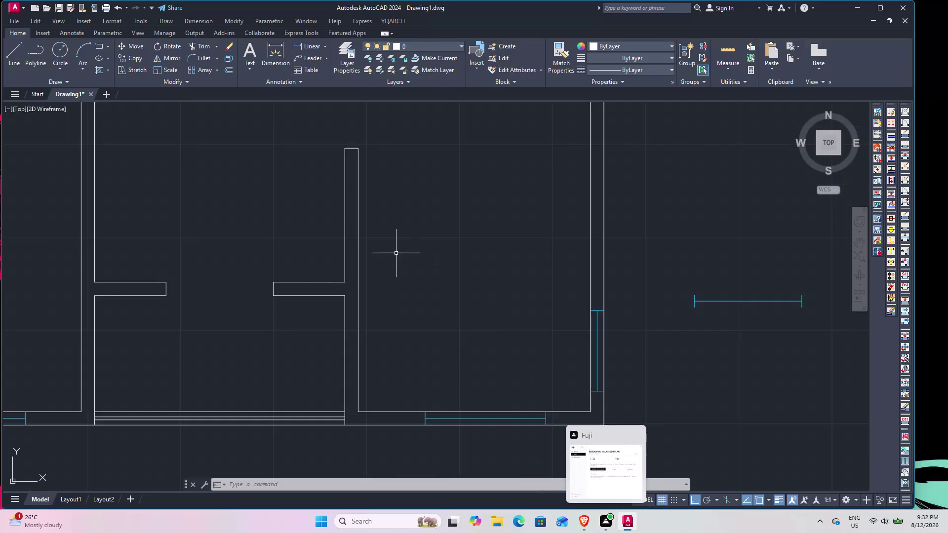
Draw a vertical trial wall line in empty space beside the floor plan.
scroll(down, 3)
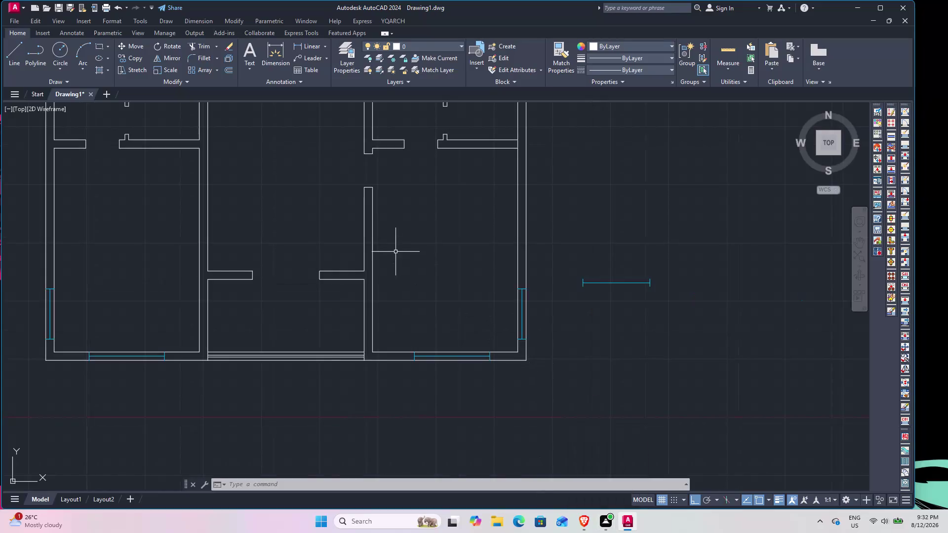
middle_drag(386, 263, 523, 358)
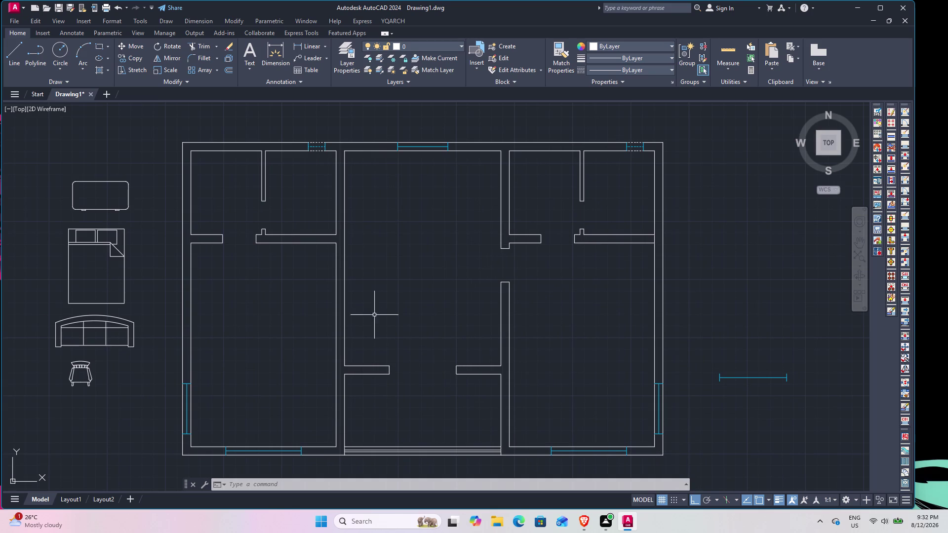
scroll(down, 3)
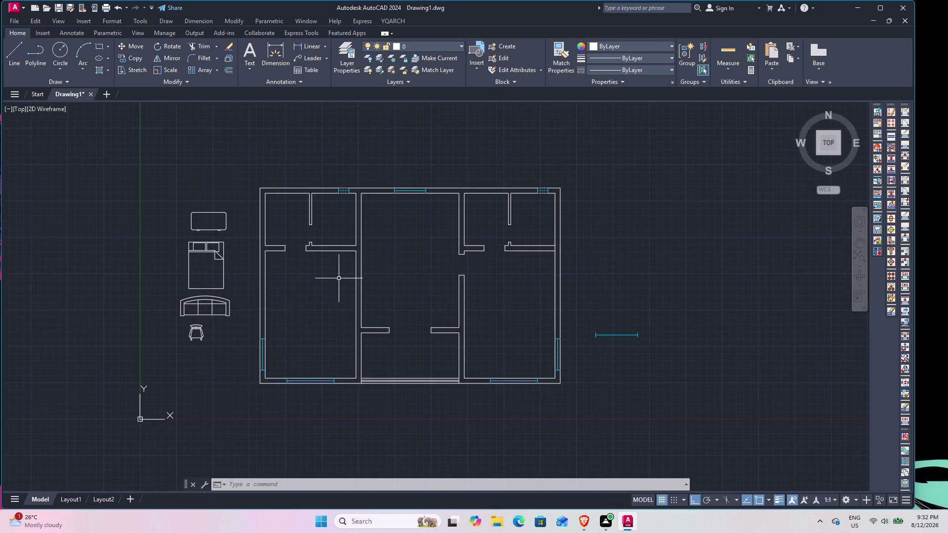
middle_drag(348, 276, 374, 262)
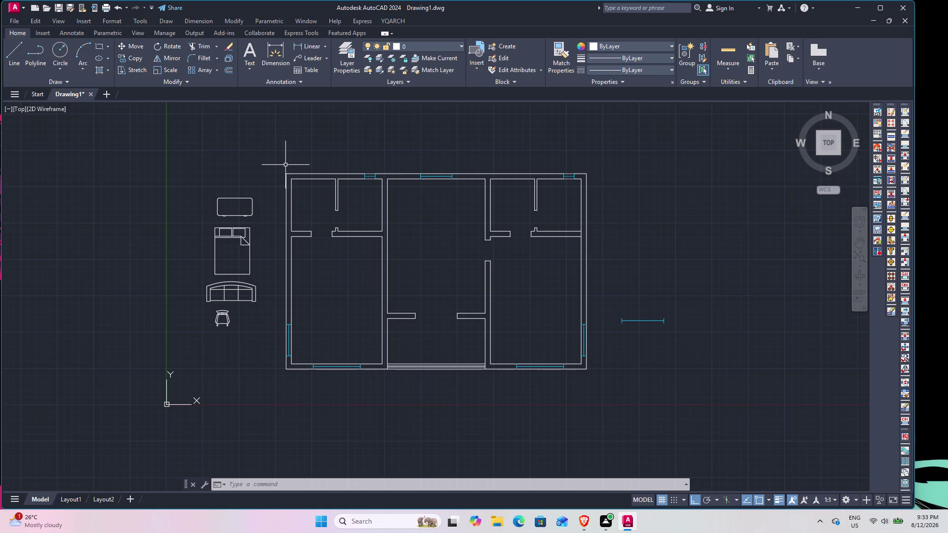
scroll(up, 3)
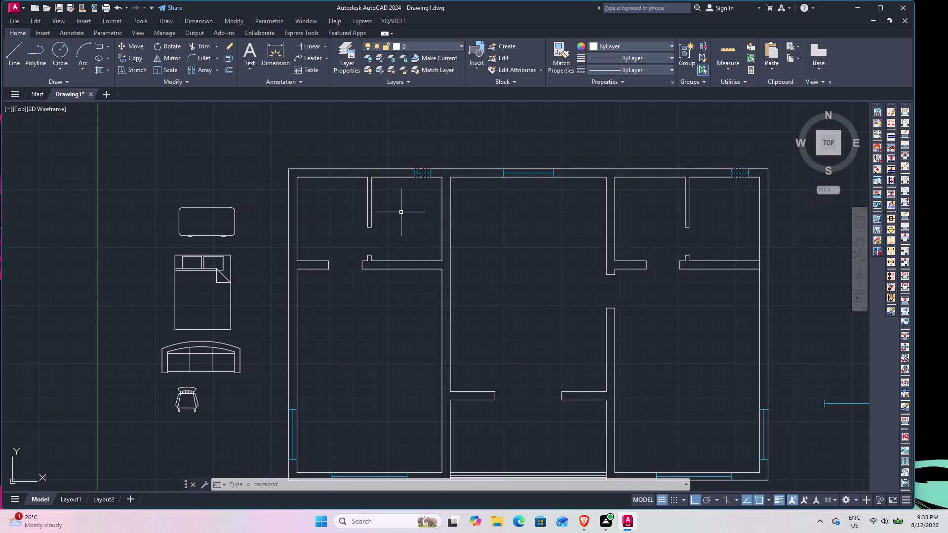
scroll(up, 3)
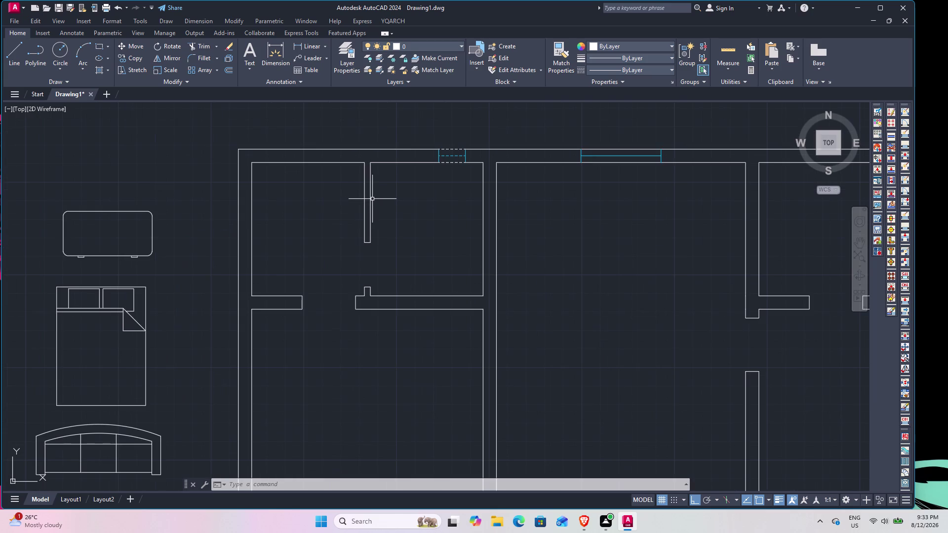
scroll(down, 3)
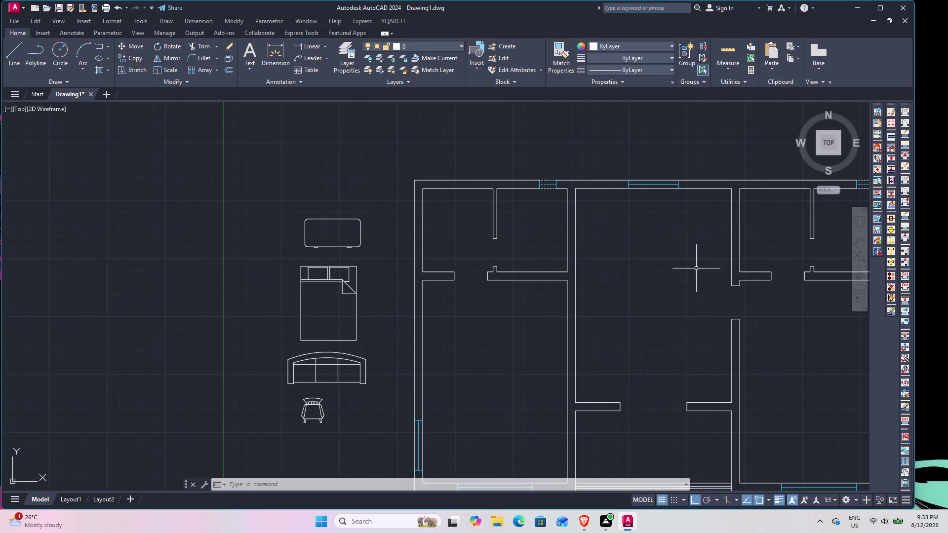
middle_drag(633, 221, 443, 186)
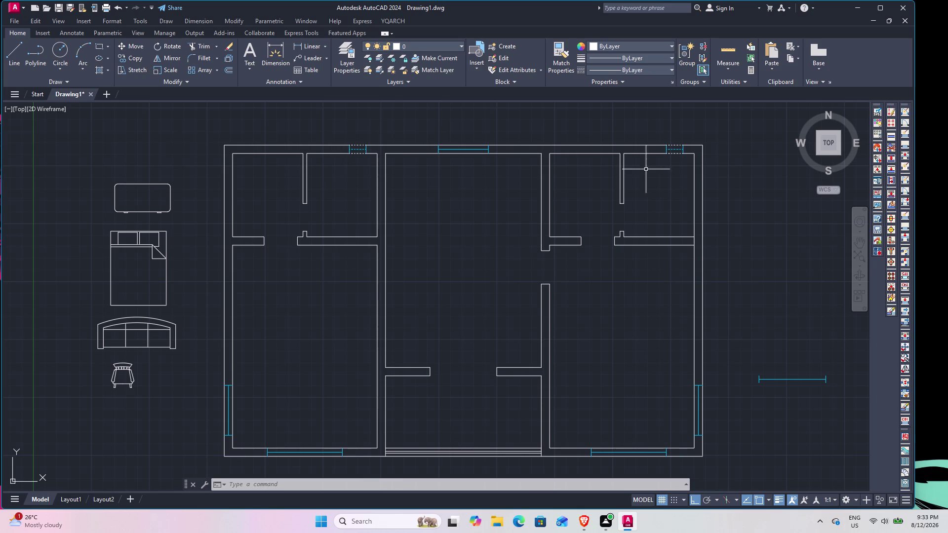
scroll(up, 3)
scroll(up, 3)
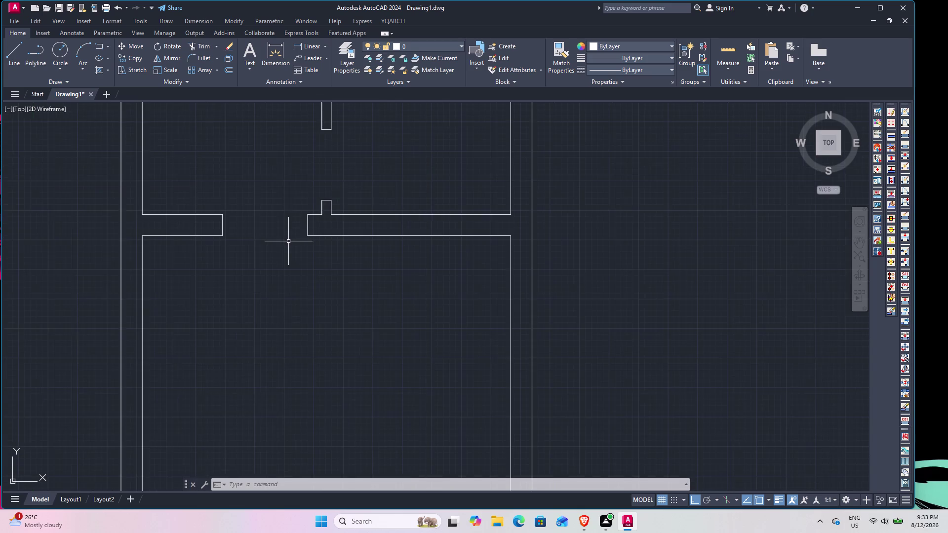
middle_drag(280, 234, 347, 342)
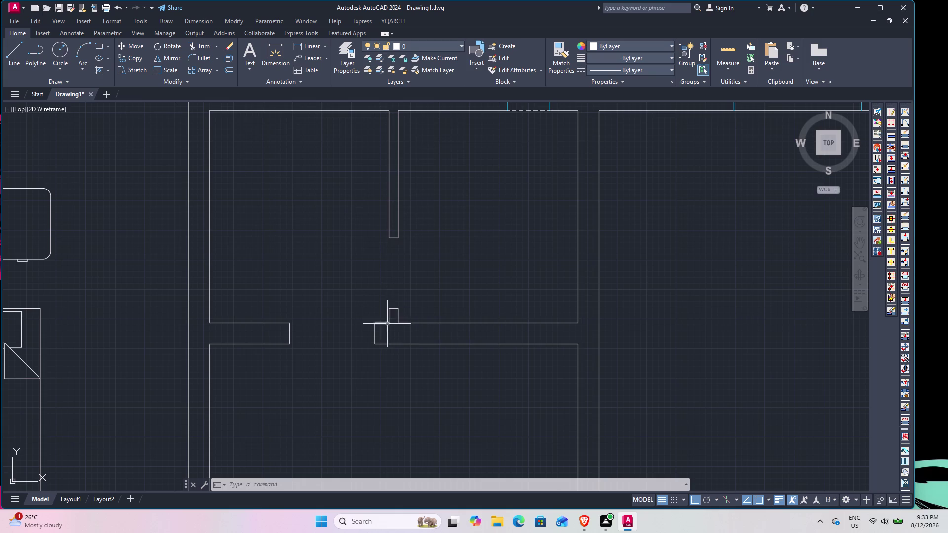
scroll(up, 3)
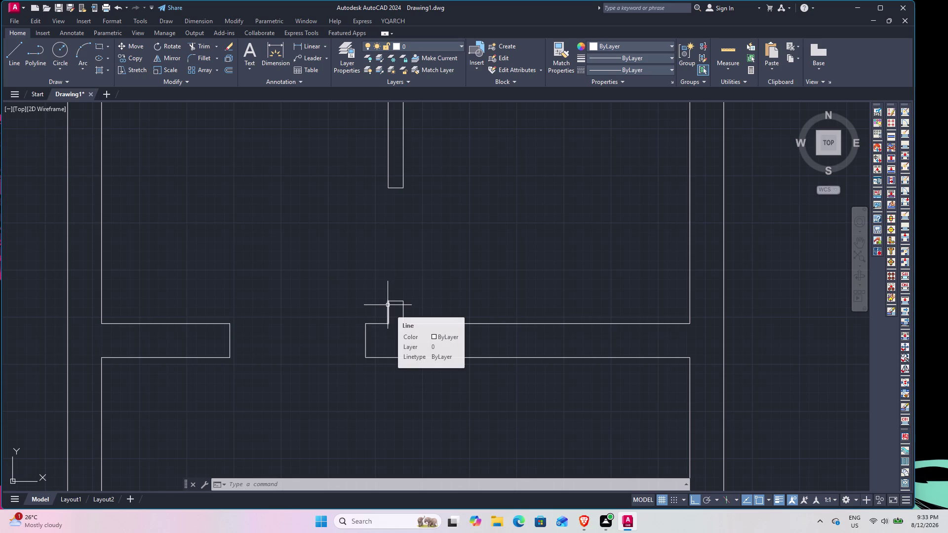
scroll(down, 3)
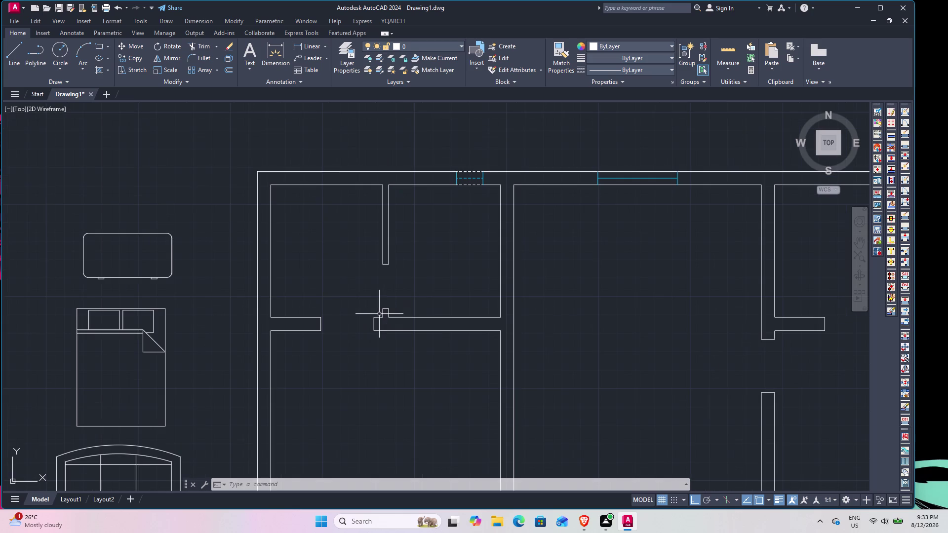
scroll(up, 3)
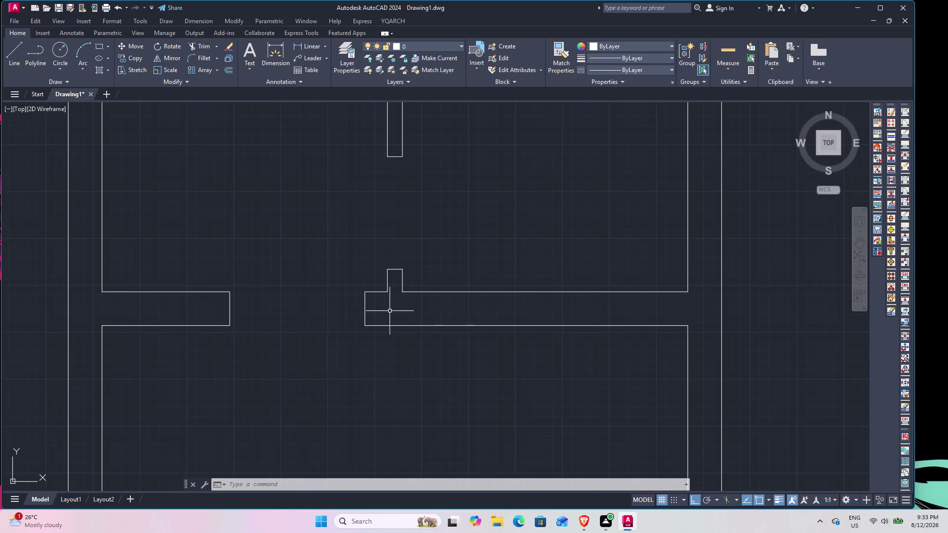
scroll(down, 3)
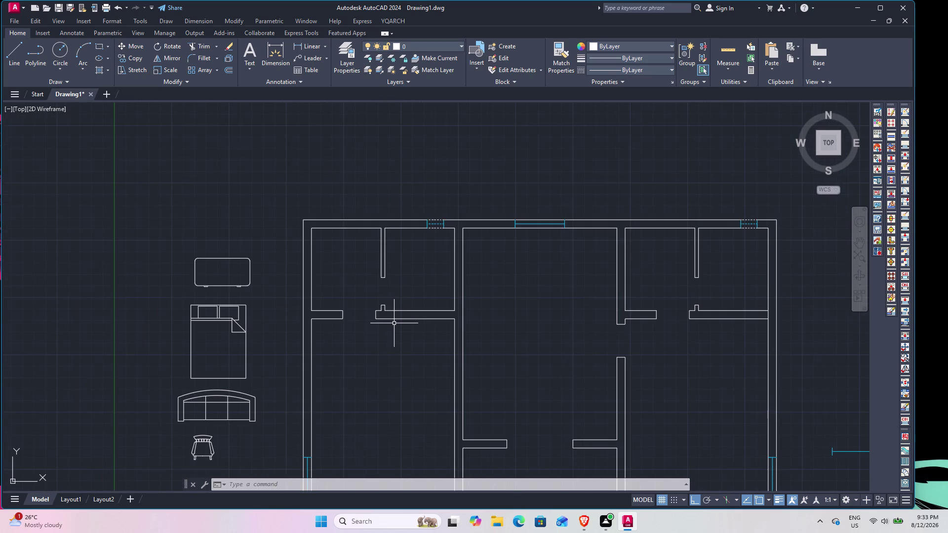
middle_drag(385, 330, 343, 259)
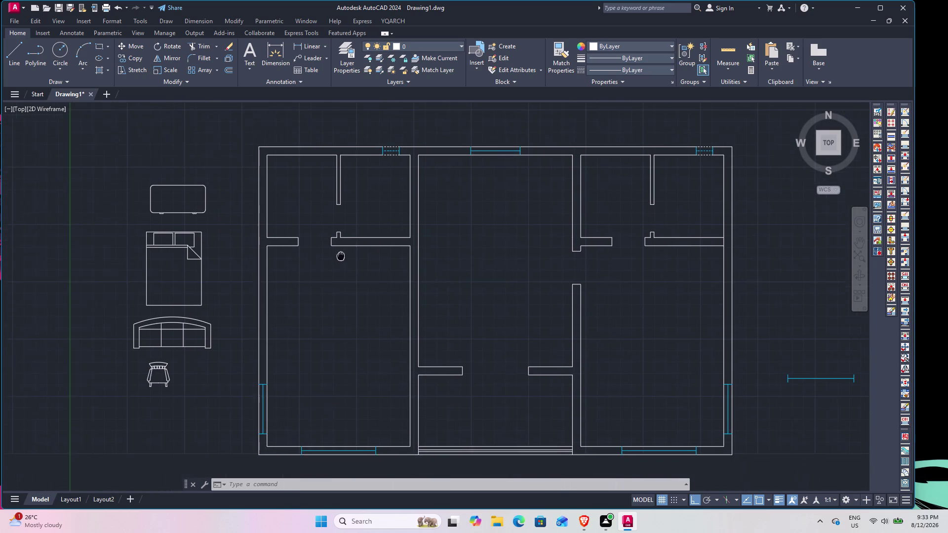
middle_drag(343, 259, 338, 256)
scroll(down, 3)
middle_drag(481, 330, 474, 328)
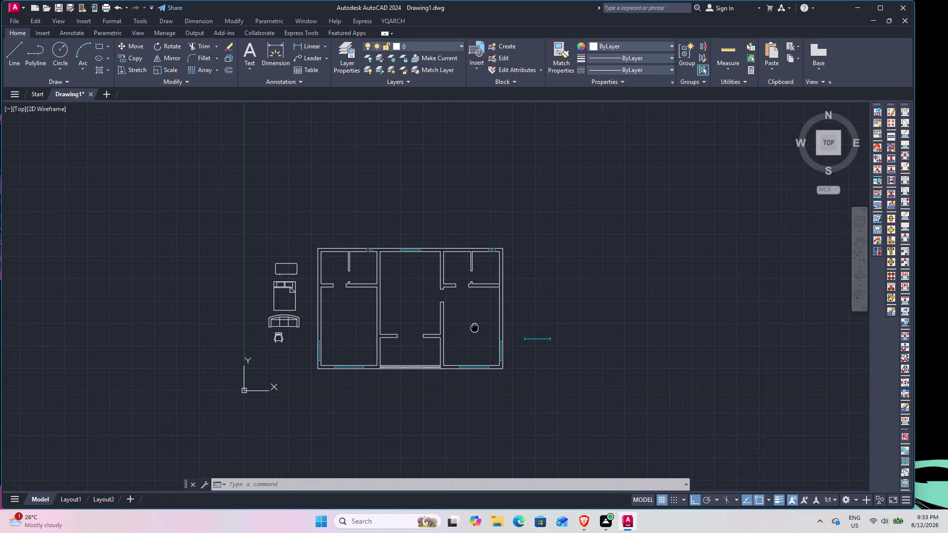
middle_drag(475, 328, 246, 311)
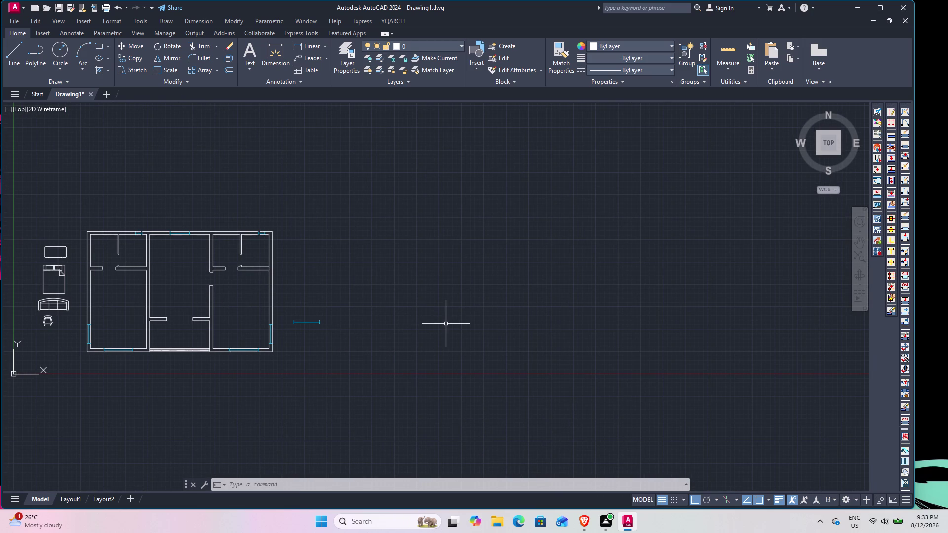
key(l)
key(space)
click(452, 334)
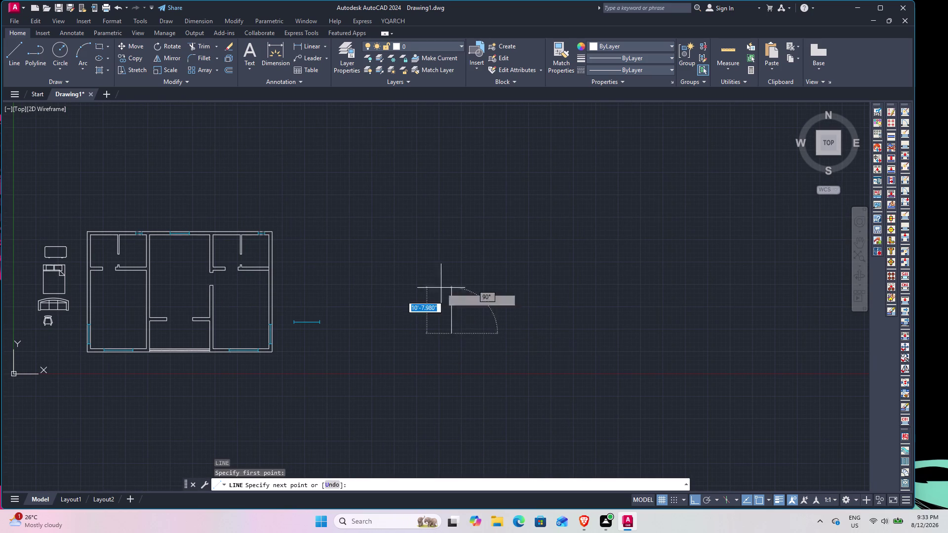
click(441, 199)
key(Escape)
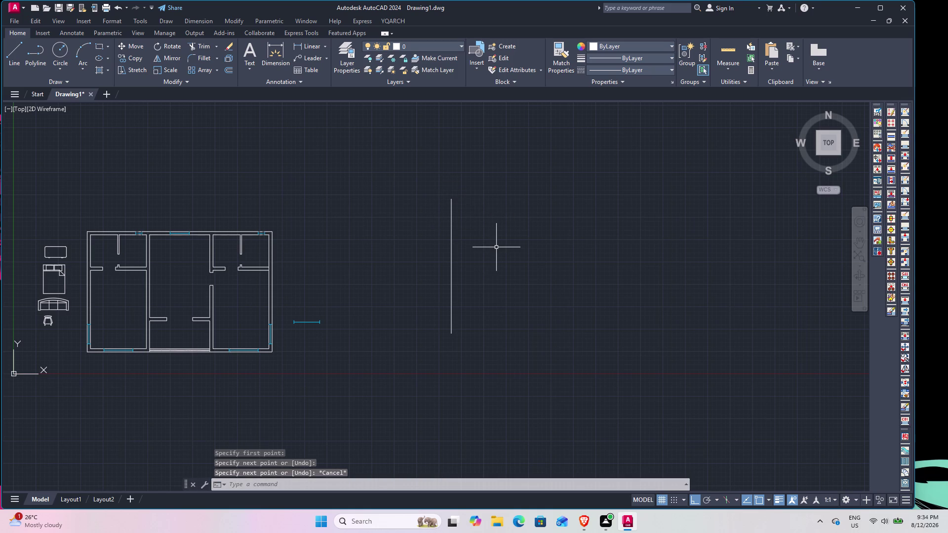
Offset the line 9 inches to the right to form a double wall.
key(o)
key(space)
key(9)
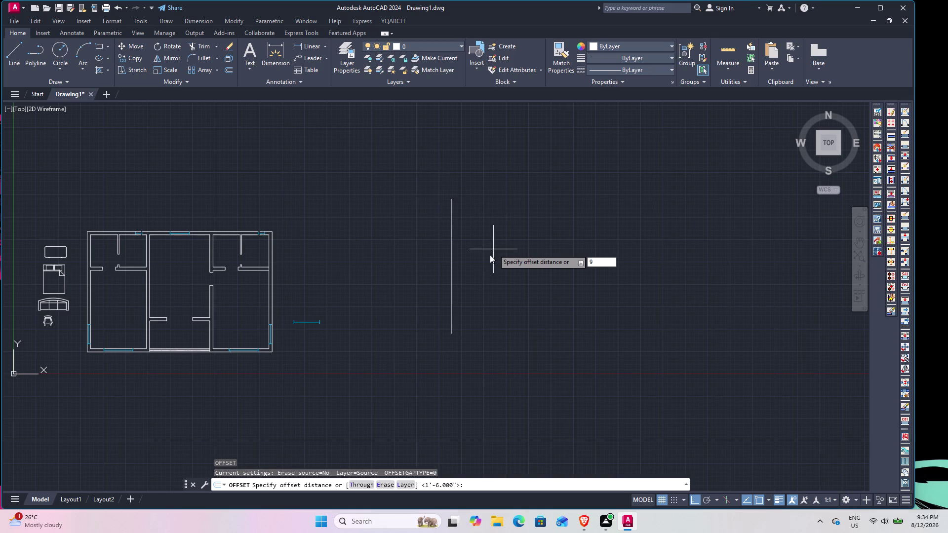
key(shift+quotedbl)
key(Return)
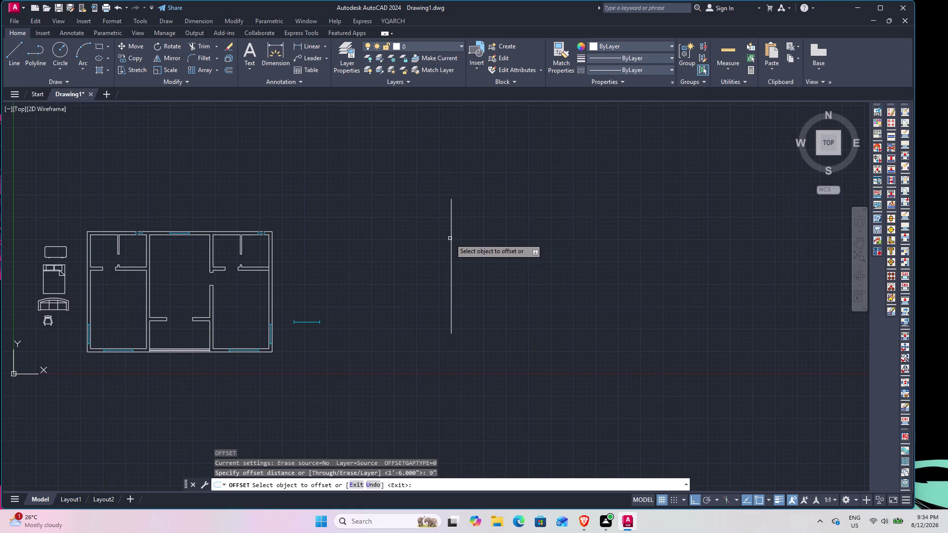
click(452, 235)
click(491, 231)
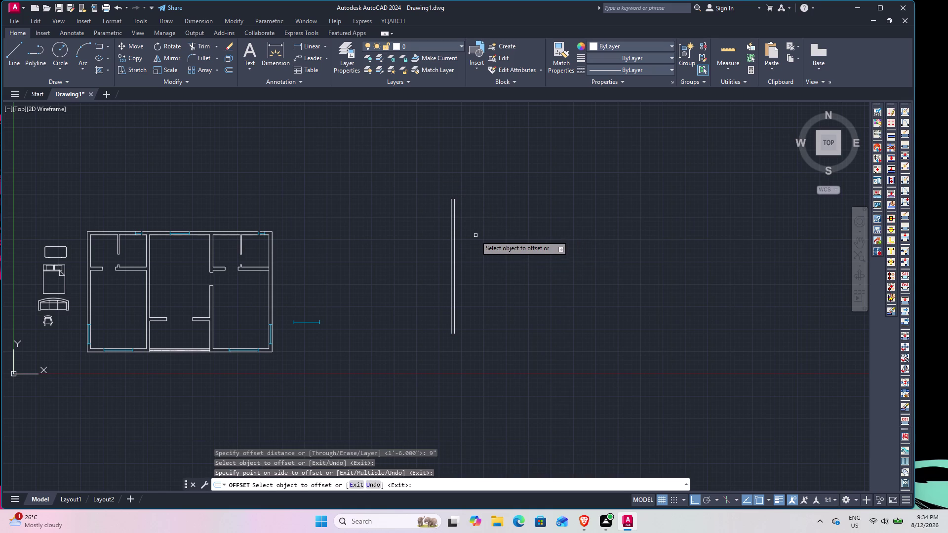
key(space)
key(space)
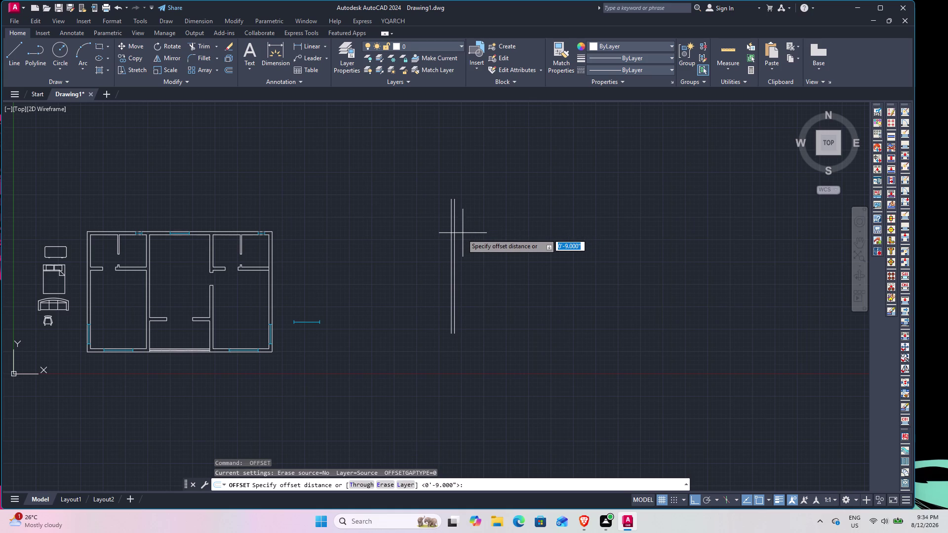
key(Escape)
Draw a short crossbar line between the two wall lines.
scroll(up, 3)
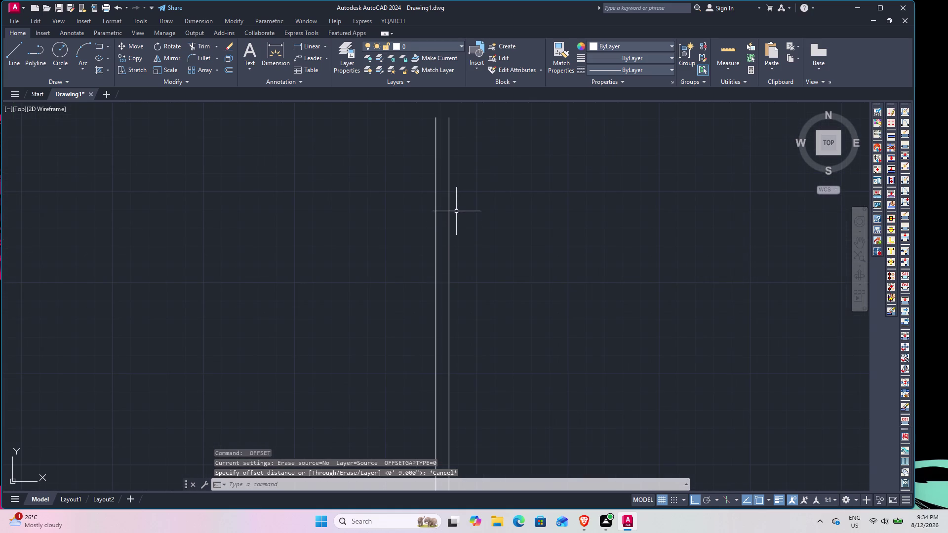
text(L)
key(space)
click(438, 219)
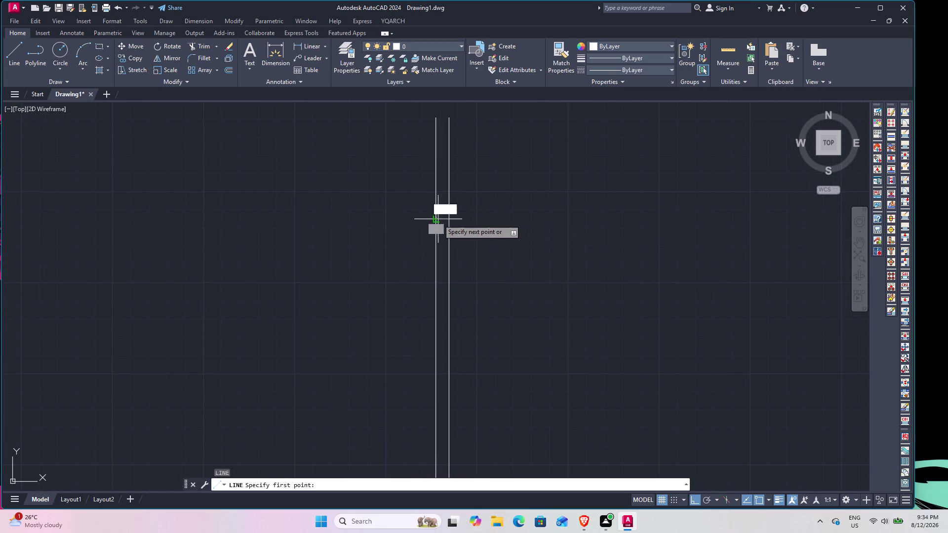
click(450, 216)
key(space)
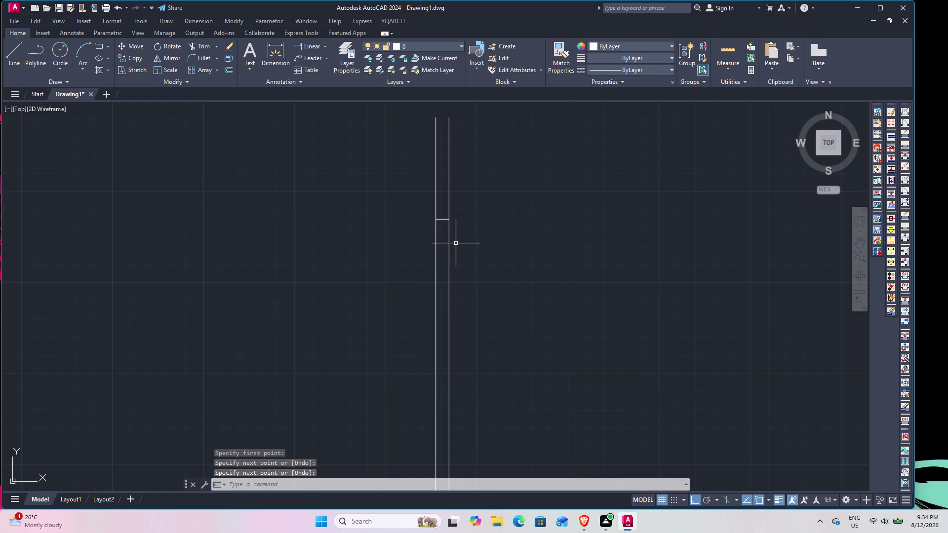
Offset the crossbar 3 feet below to mark the opening.
text(O)
key(space)
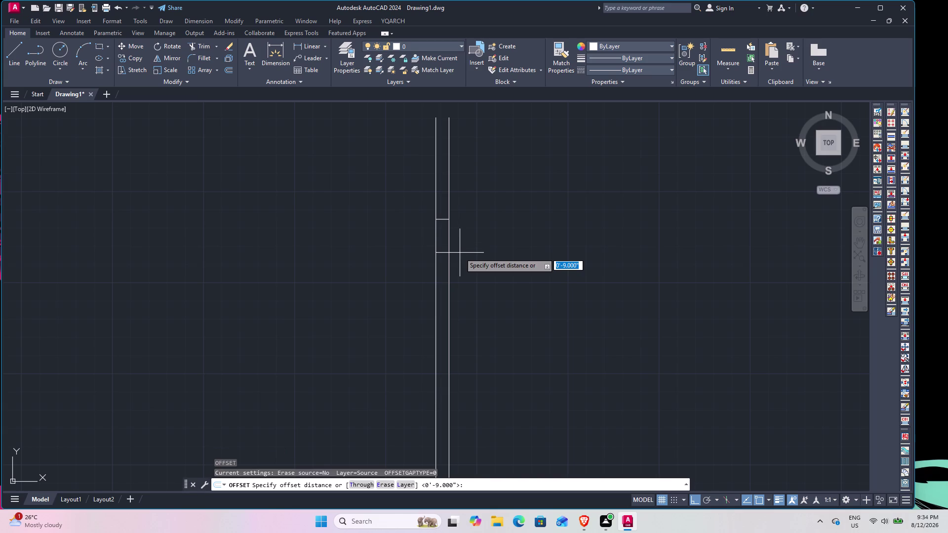
text(3')
key(Return)
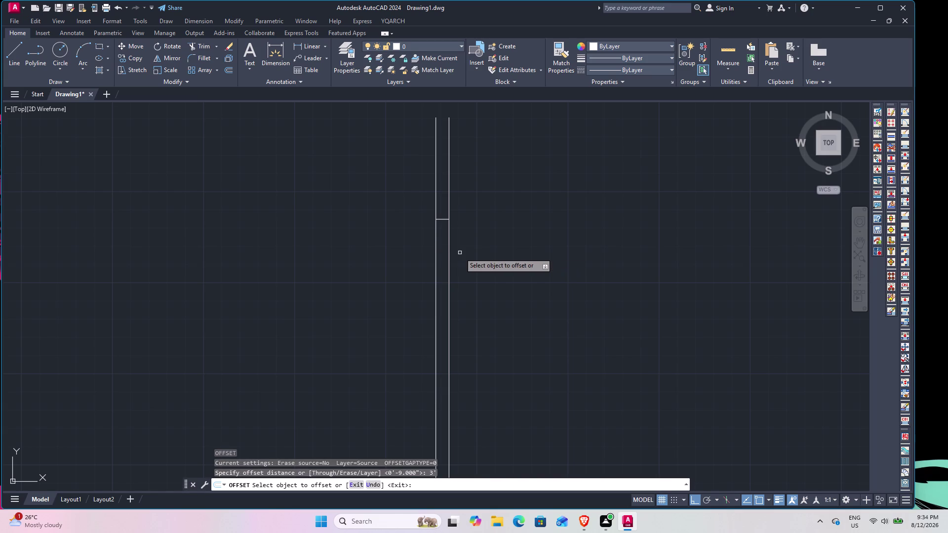
click(444, 217)
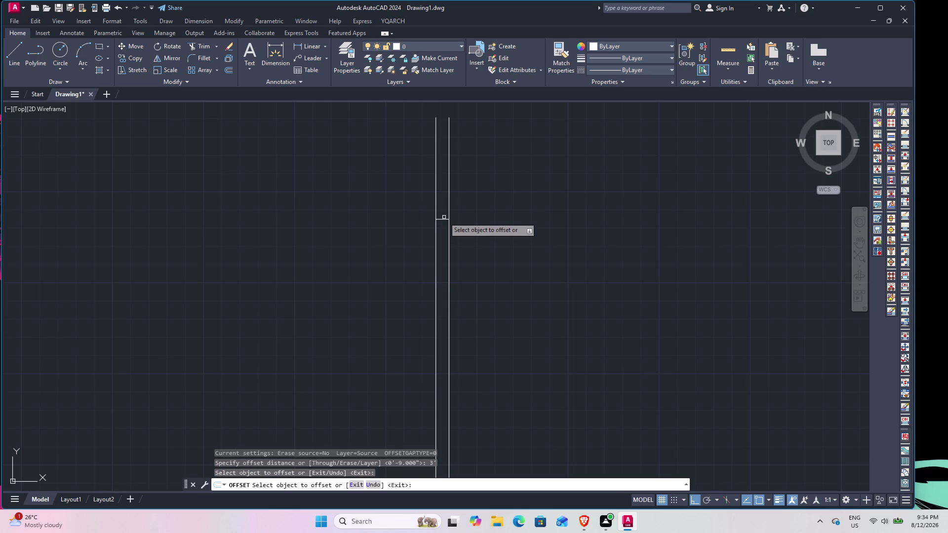
click(443, 219)
click(443, 304)
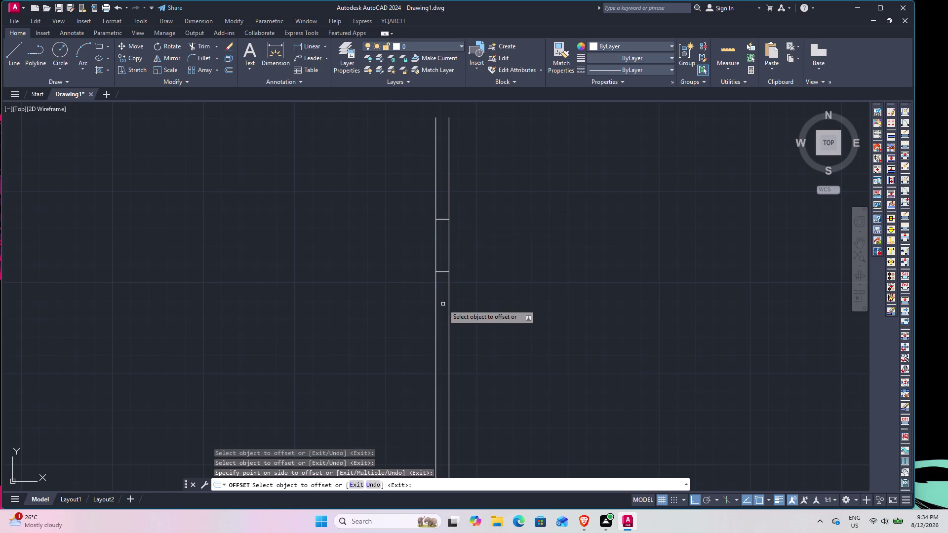
key(space)
text(TR)
key(space)
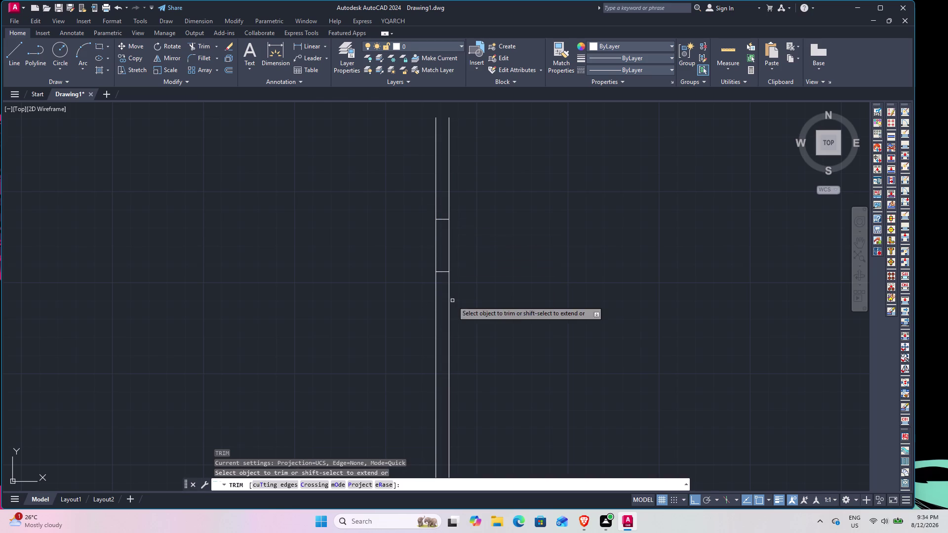
Fence-trim the trial wall lines between the two cross lines.
drag(505, 242, 464, 235)
click(375, 232)
click(494, 257)
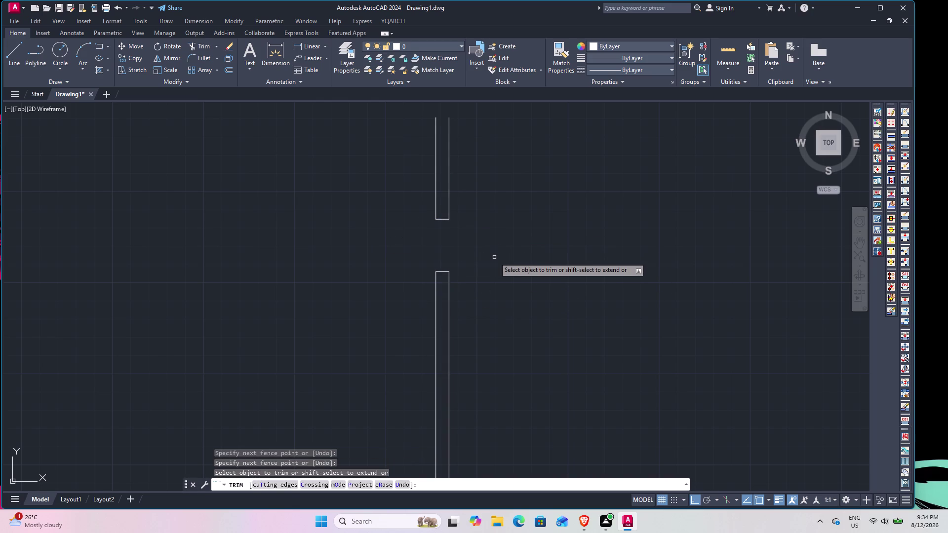
key(Escape)
Window-select all trial wall pieces and erase them.
scroll(down, 3)
middle_drag(363, 303, 412, 268)
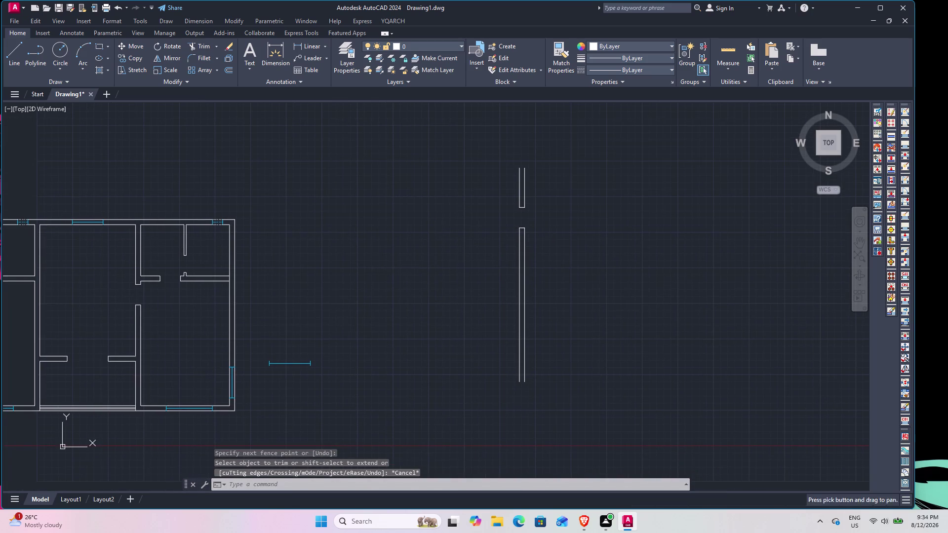
drag(554, 418, 533, 379)
click(447, 98)
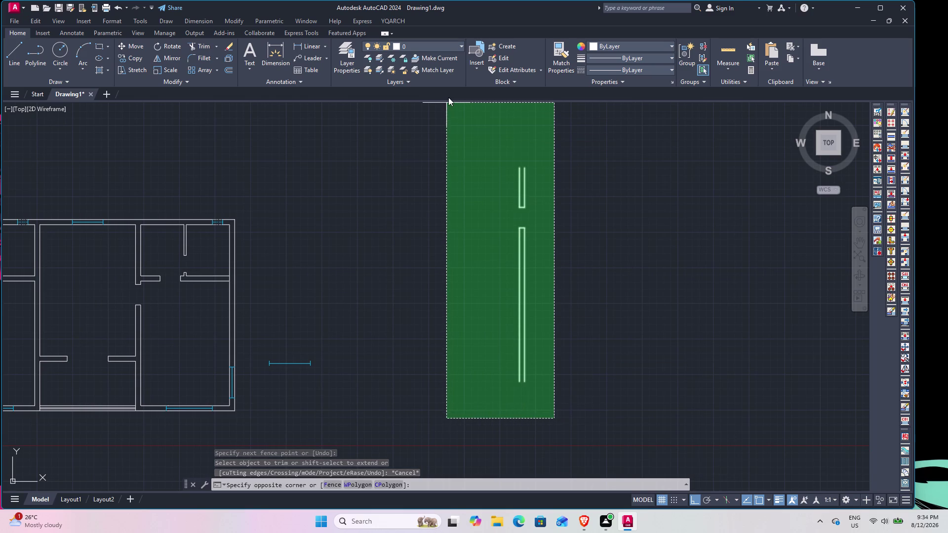
click(458, 154)
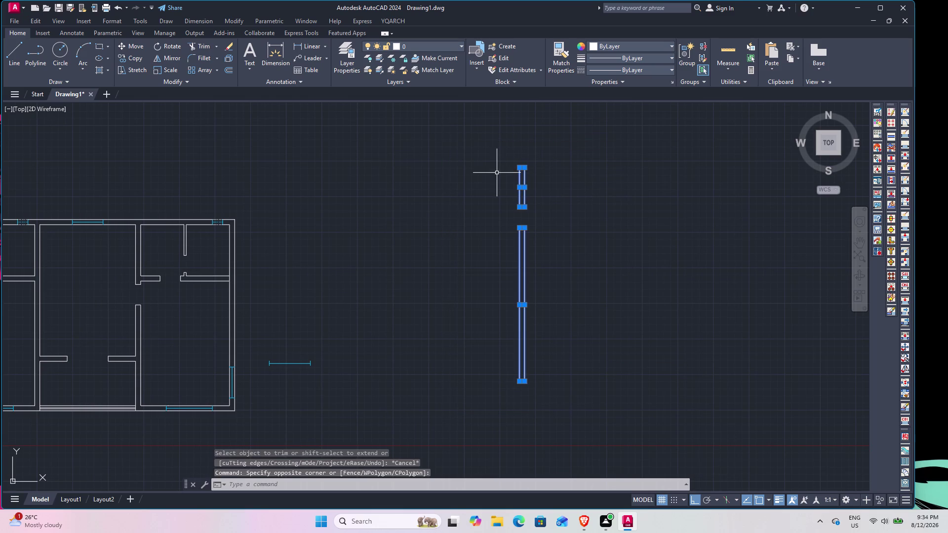
right_click(497, 173)
click(520, 230)
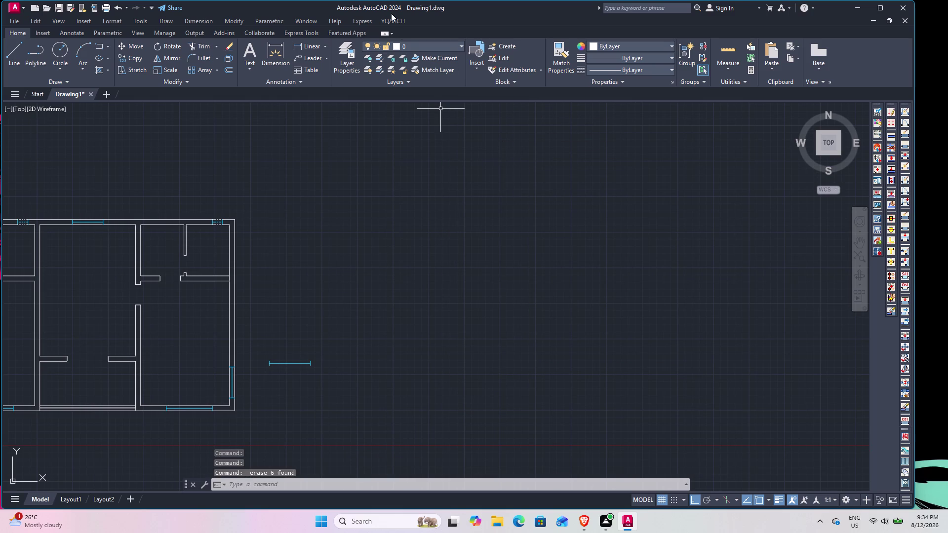
click(389, 19)
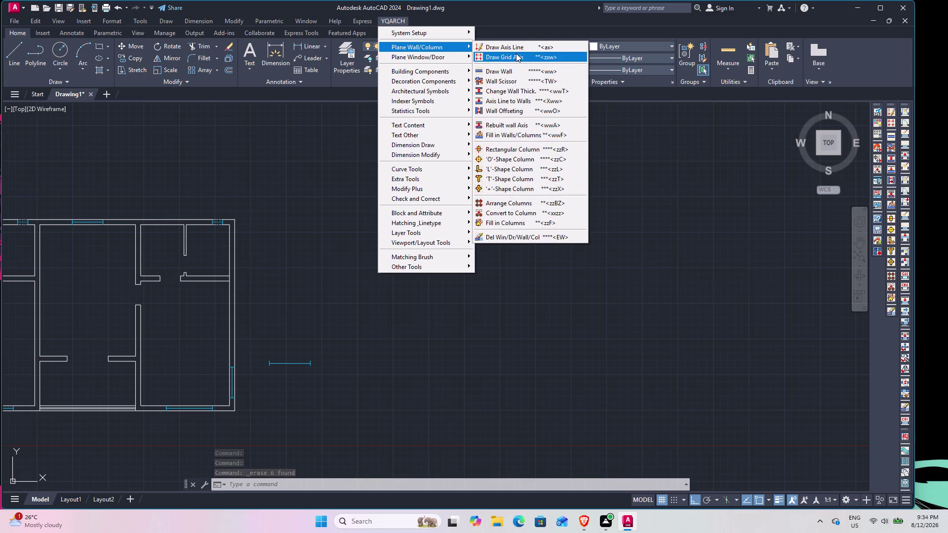
Start YQARCH Draw Wall and place the new wall's first two corners.
click(512, 73)
drag(441, 407, 440, 398)
click(437, 291)
click(503, 289)
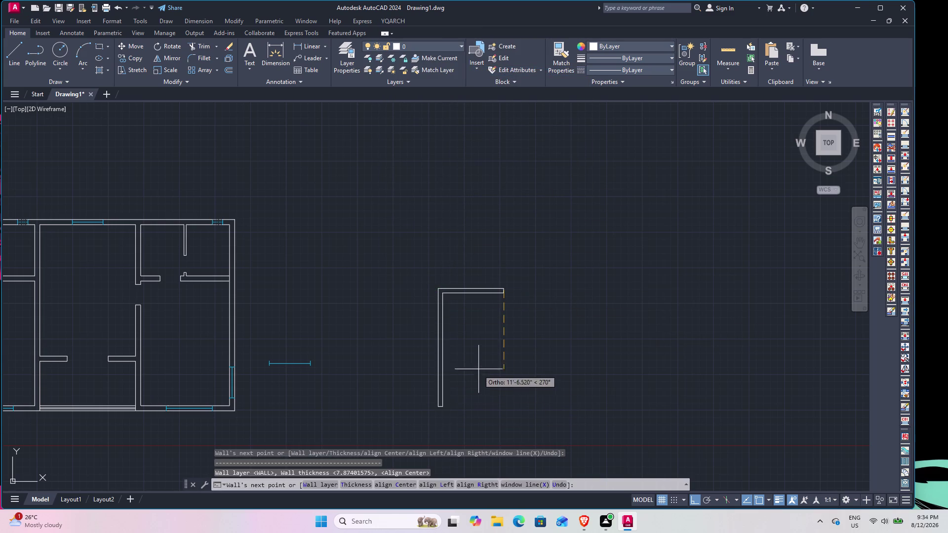
click(505, 410)
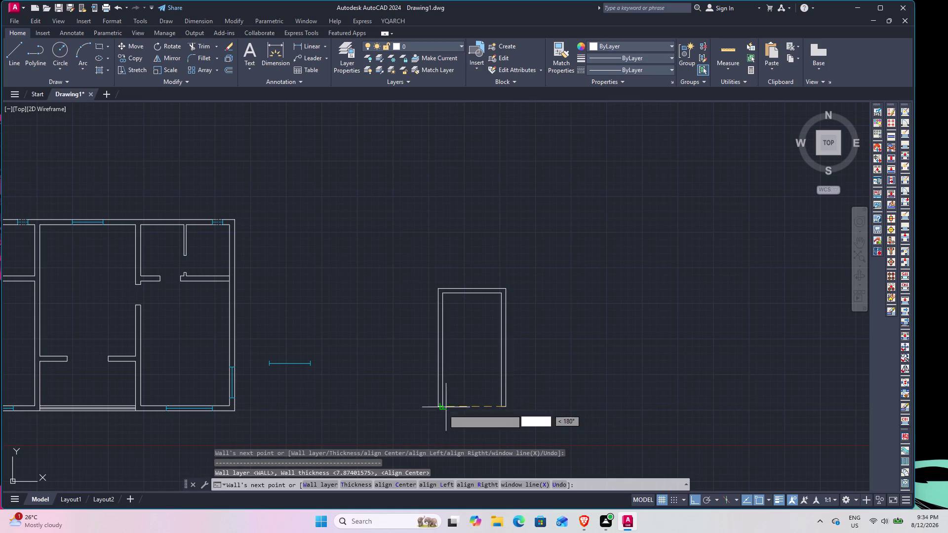
Close the new wall outline back at its starting corner.
click(440, 410)
key(Escape)
middle_drag(481, 397, 478, 319)
Place a YQARCH swing door on the room's bottom wall.
click(404, 17)
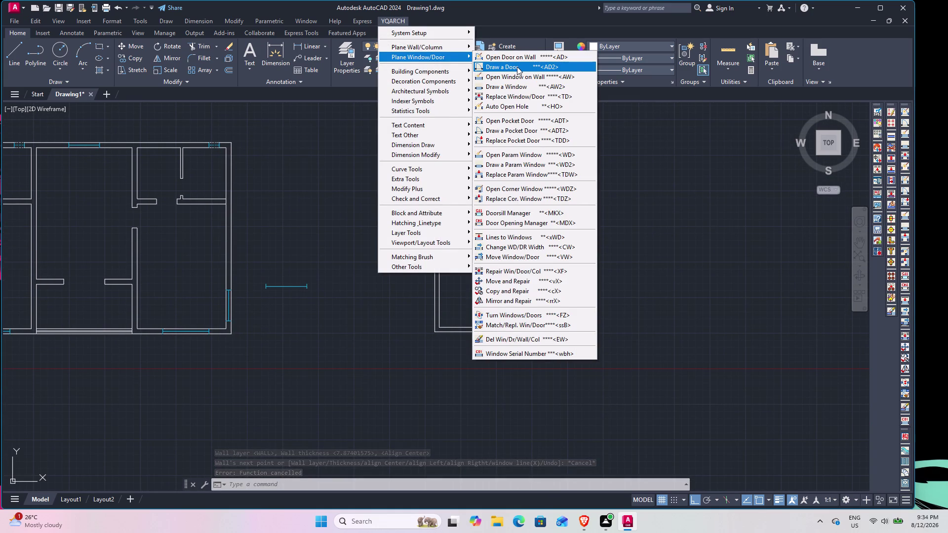
click(517, 67)
scroll(up, 3)
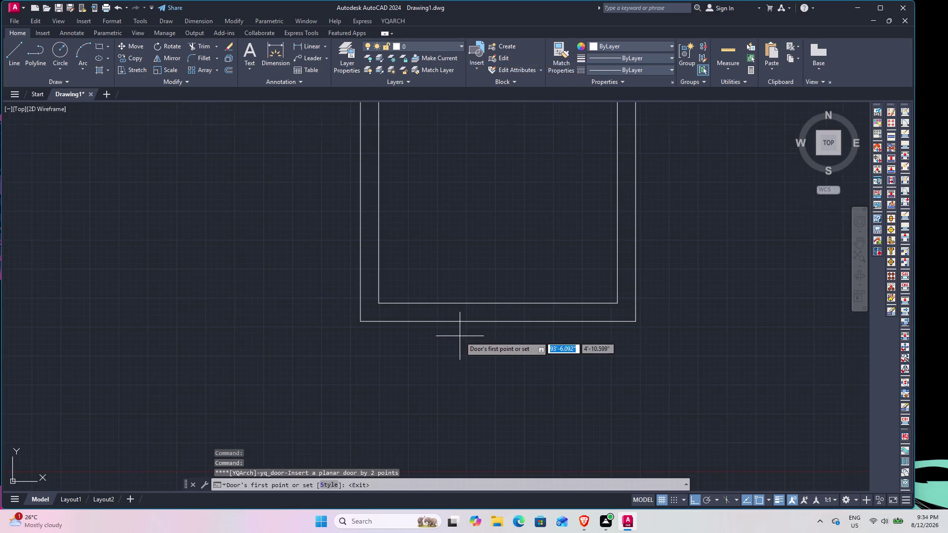
scroll(up, 3)
middle_drag(456, 305, 448, 339)
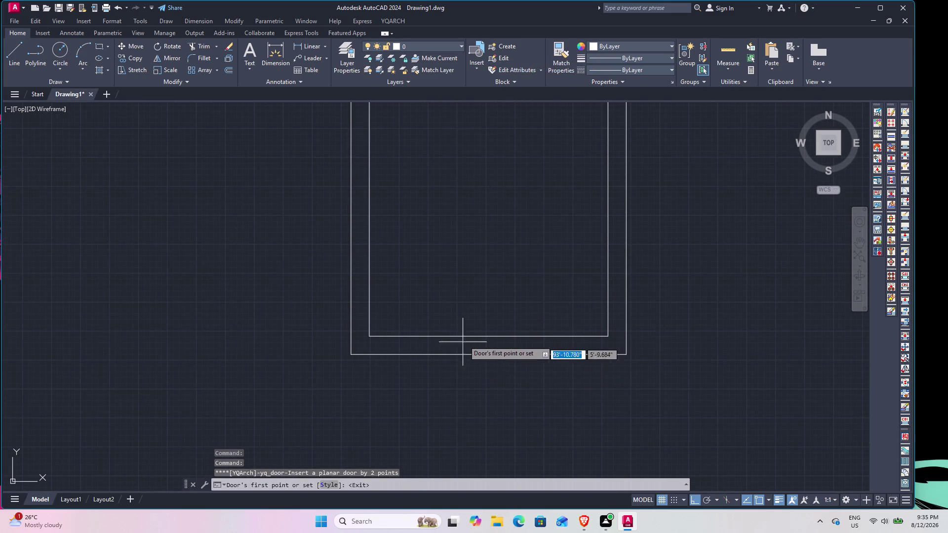
click(450, 335)
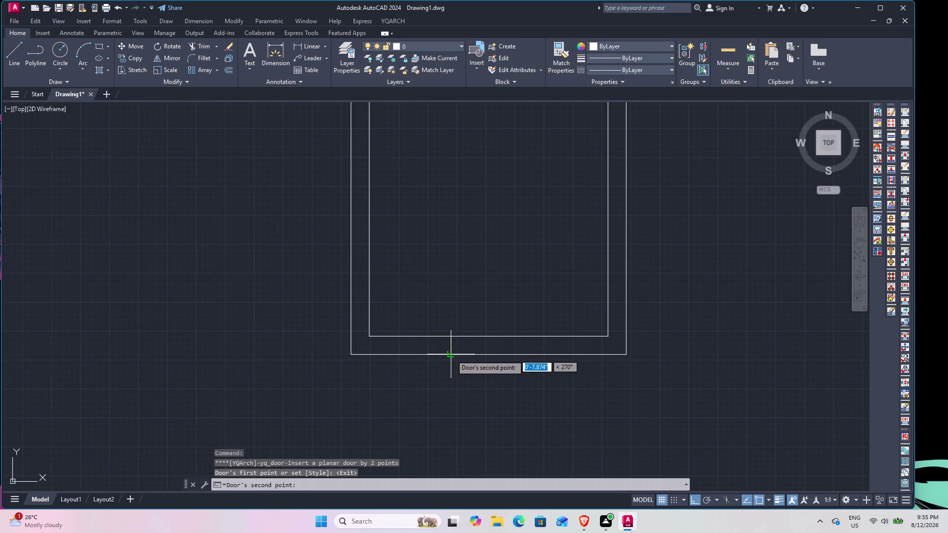
click(451, 355)
key(Escape)
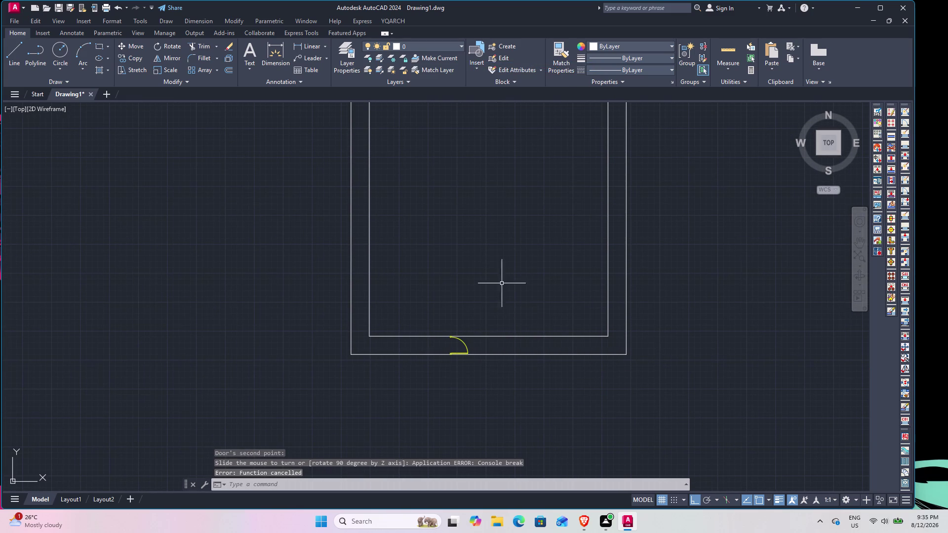
click(387, 26)
click(387, 22)
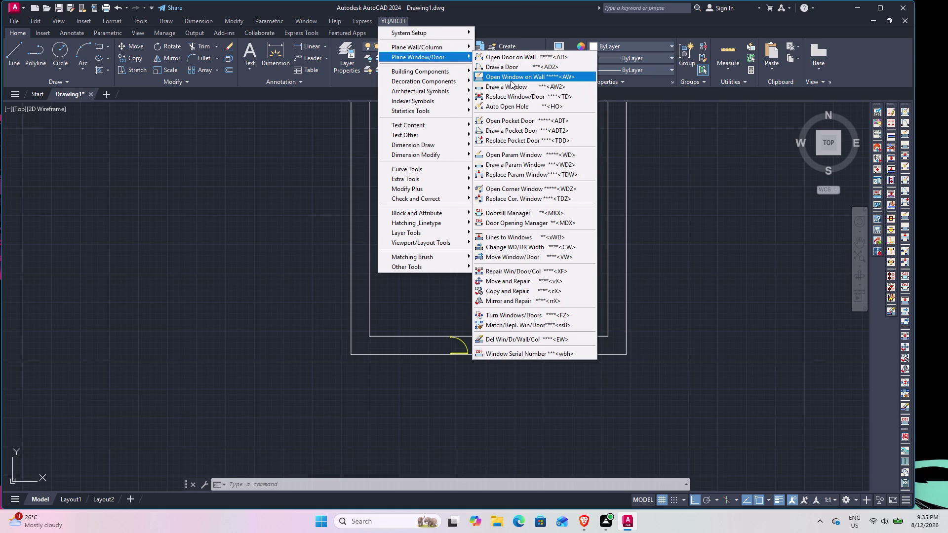
Add a window to the trial room's bottom wall with Open Window on Wall.
click(510, 77)
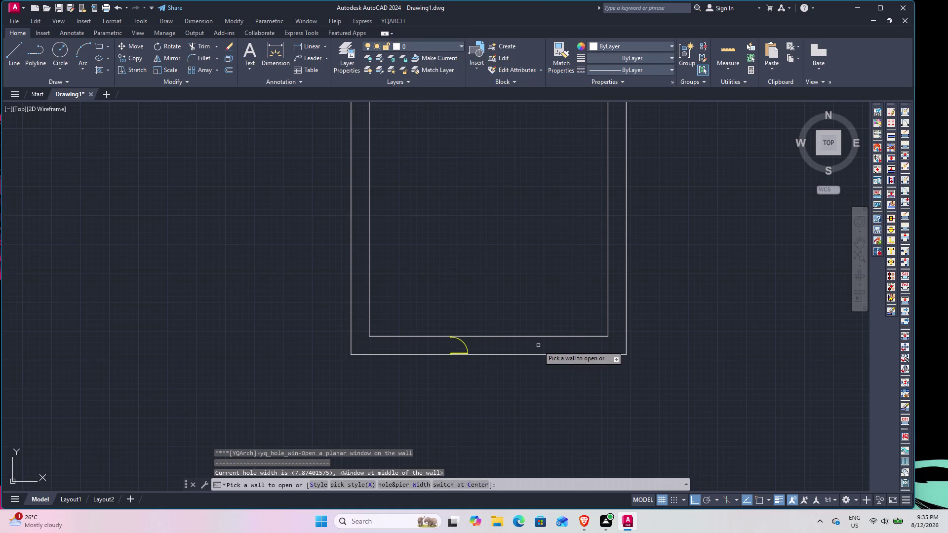
click(546, 336)
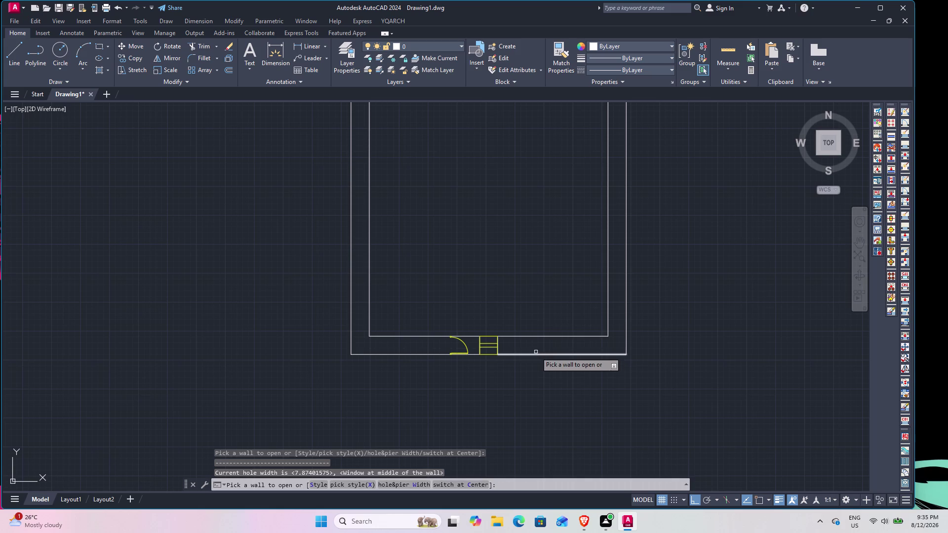
key(Escape)
Window-select the whole trial room and erase it.
scroll(down, 3)
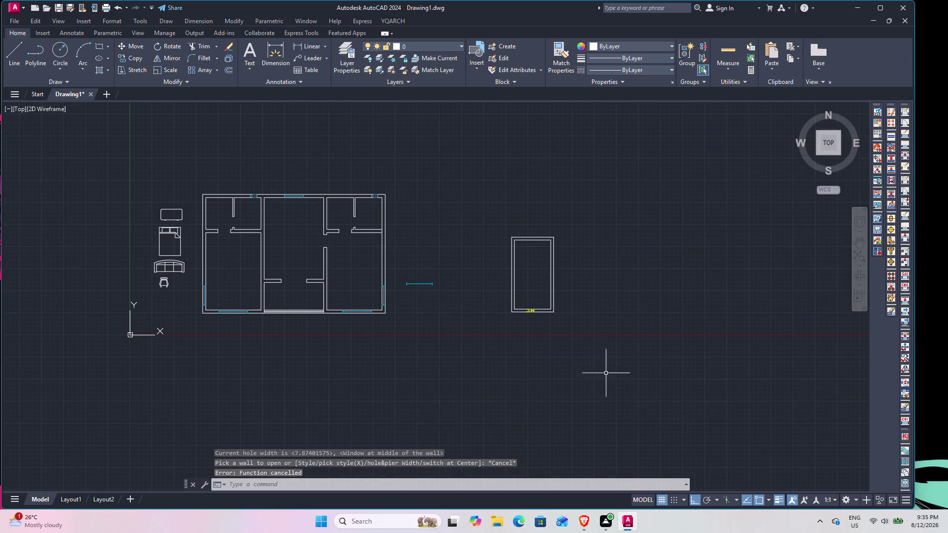
drag(563, 328, 548, 318)
click(491, 222)
right_click(493, 215)
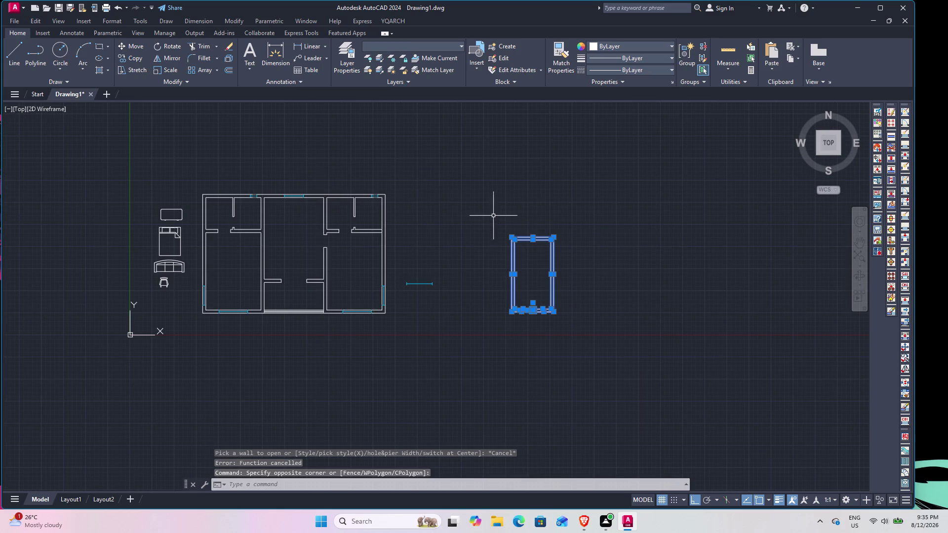
click(526, 278)
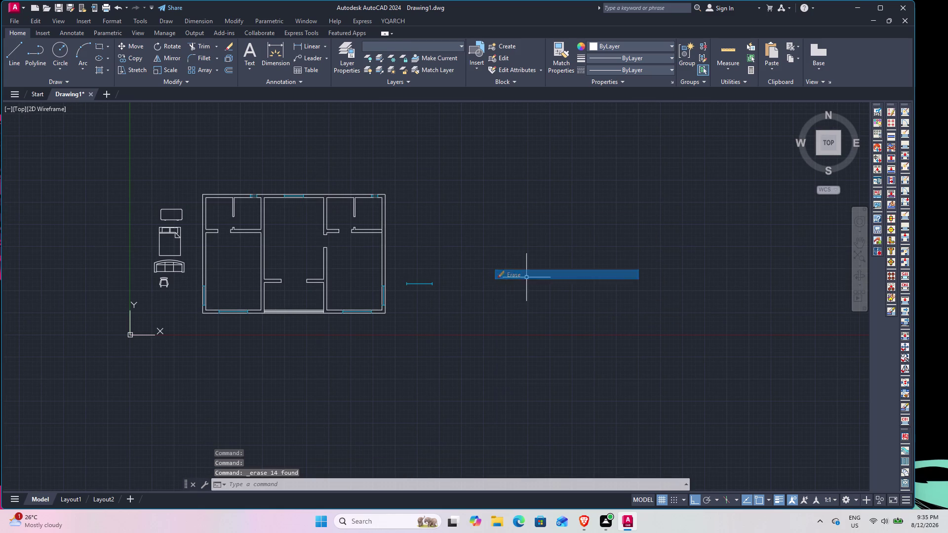
scroll(up, 3)
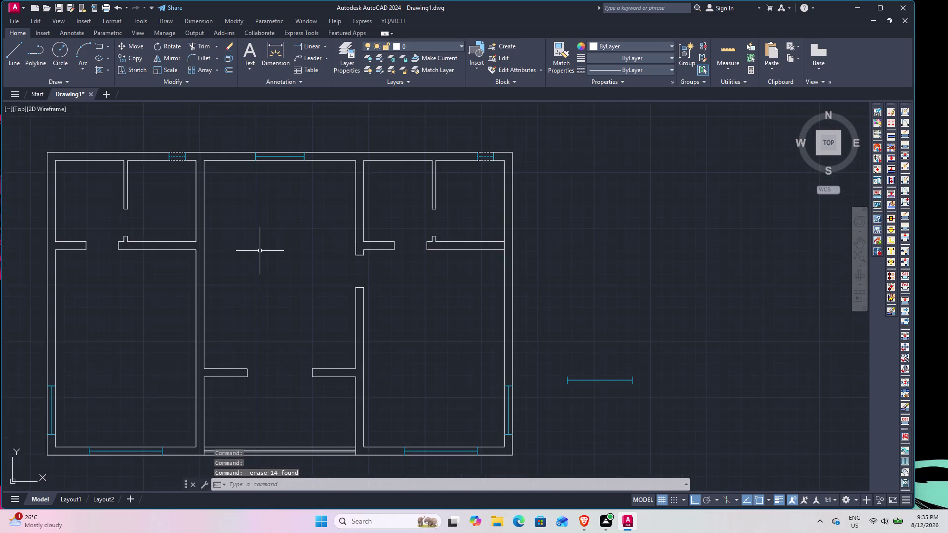
middle_drag(258, 252, 430, 206)
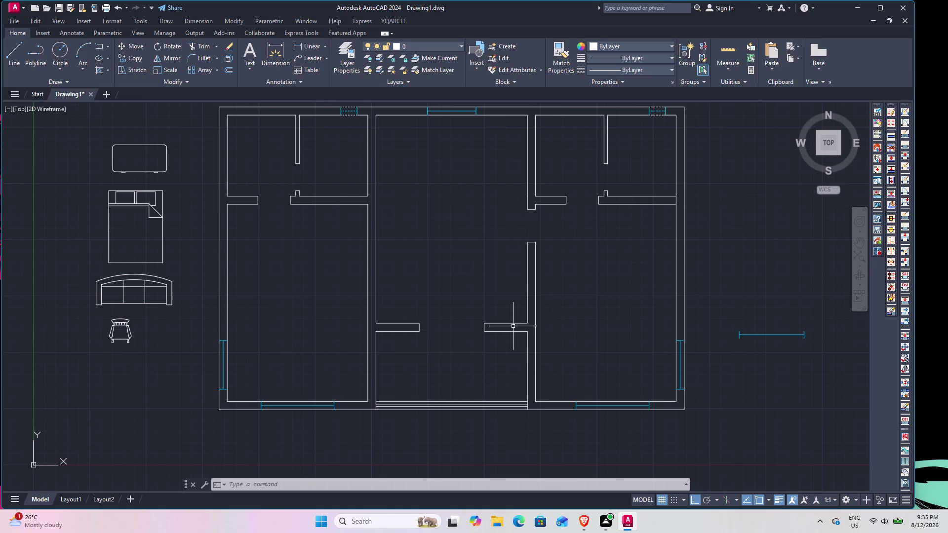
middle_drag(450, 274, 434, 290)
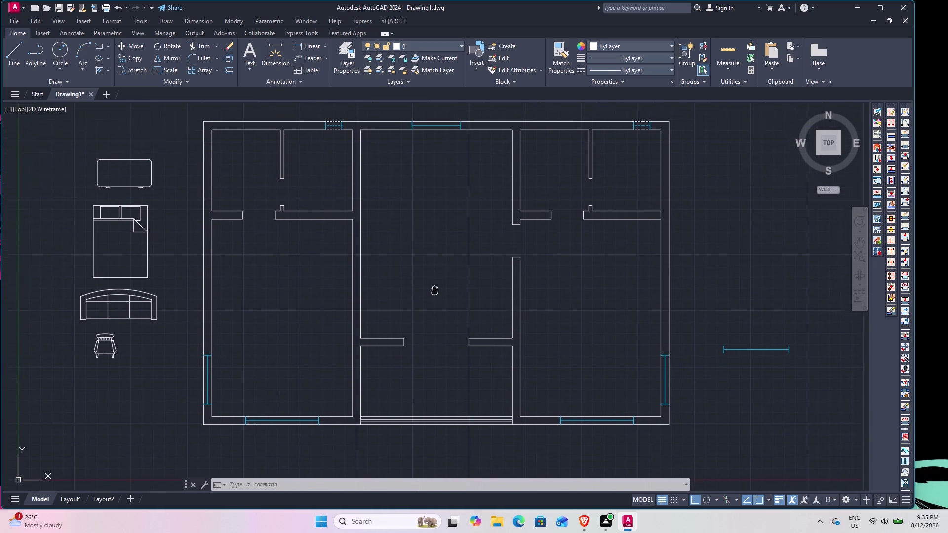
middle_drag(435, 289, 430, 302)
scroll(up, 3)
scroll(down, 3)
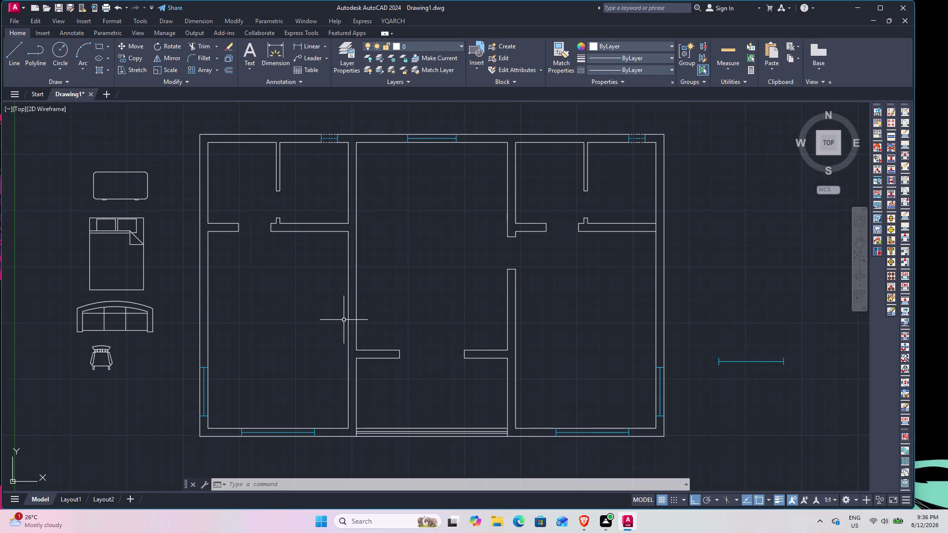
scroll(up, 3)
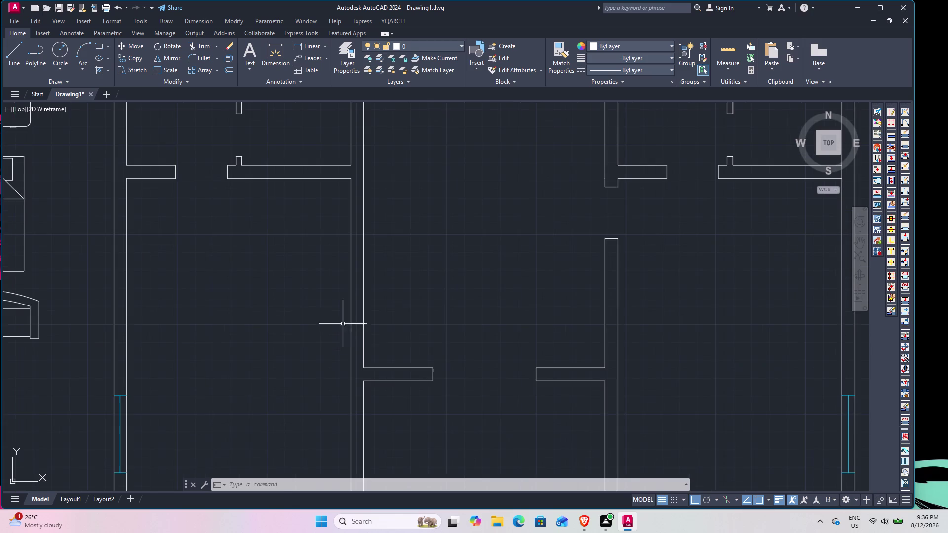
middle_drag(383, 336, 390, 281)
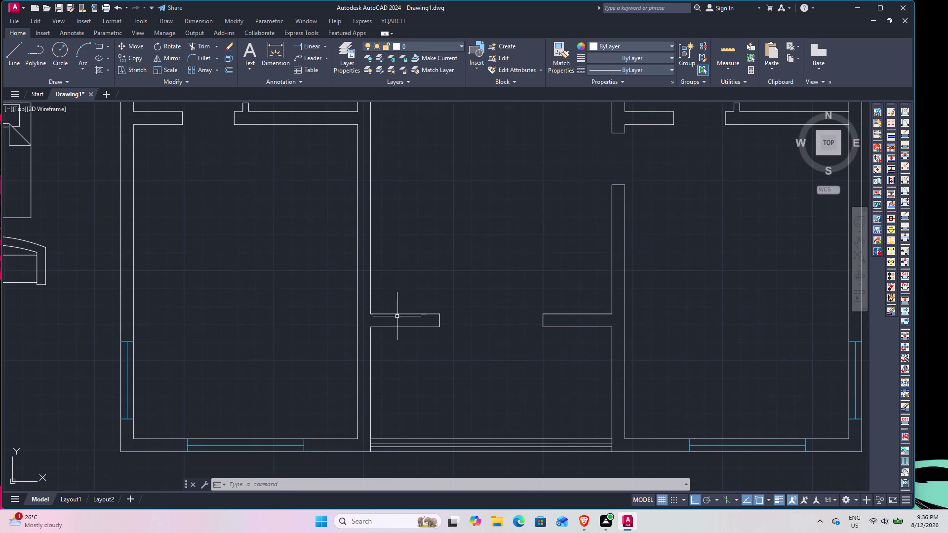
scroll(up, 3)
middle_drag(367, 304, 377, 360)
Draw a wall end line tracked 6 inches from the wall corner.
text(L)
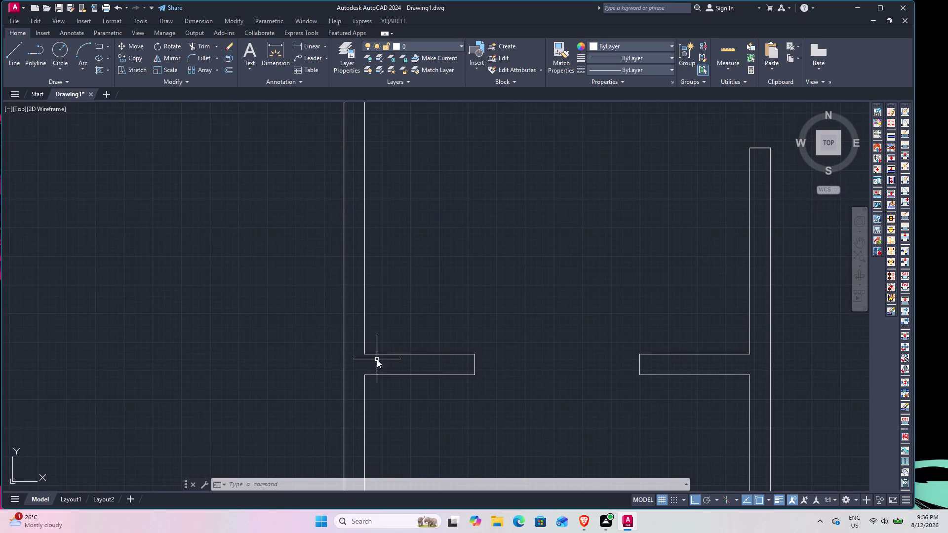
key(space)
key(t)
text(K)
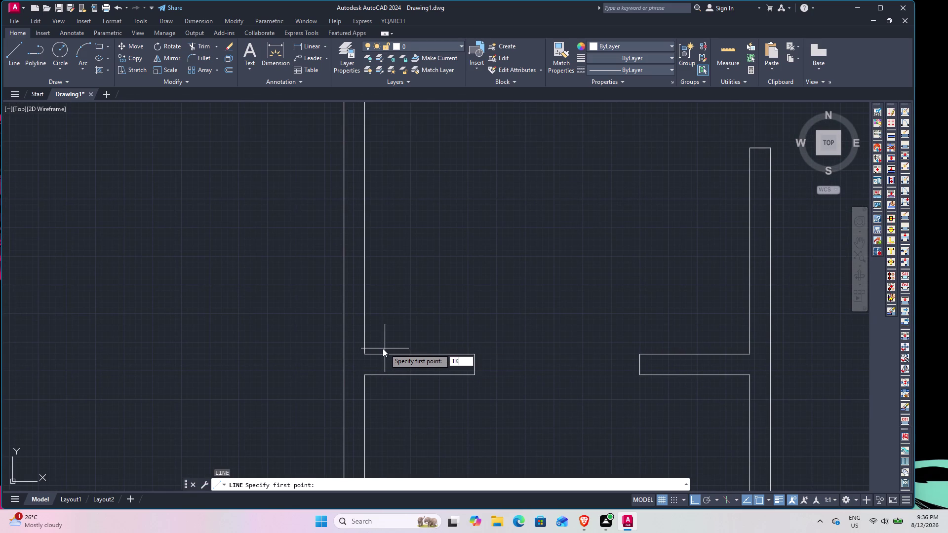
key(space)
click(366, 354)
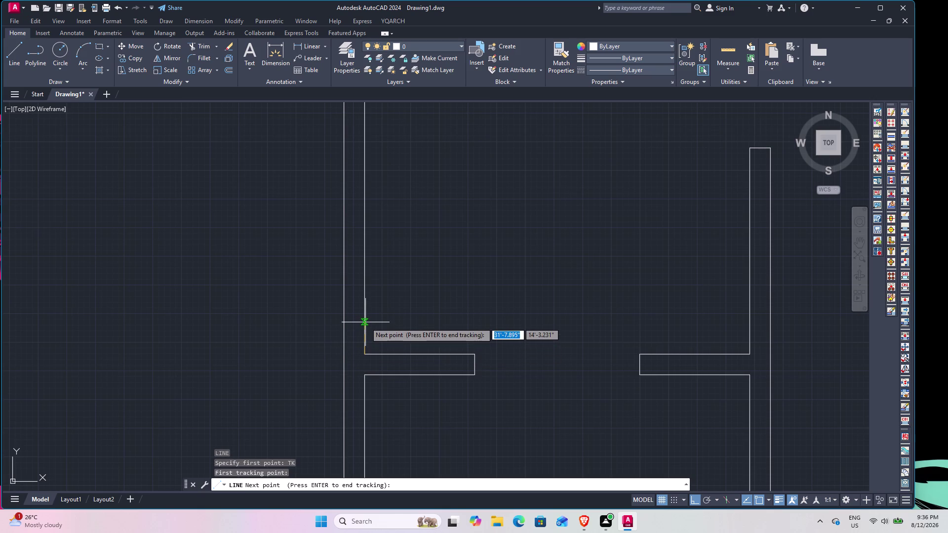
text(6)
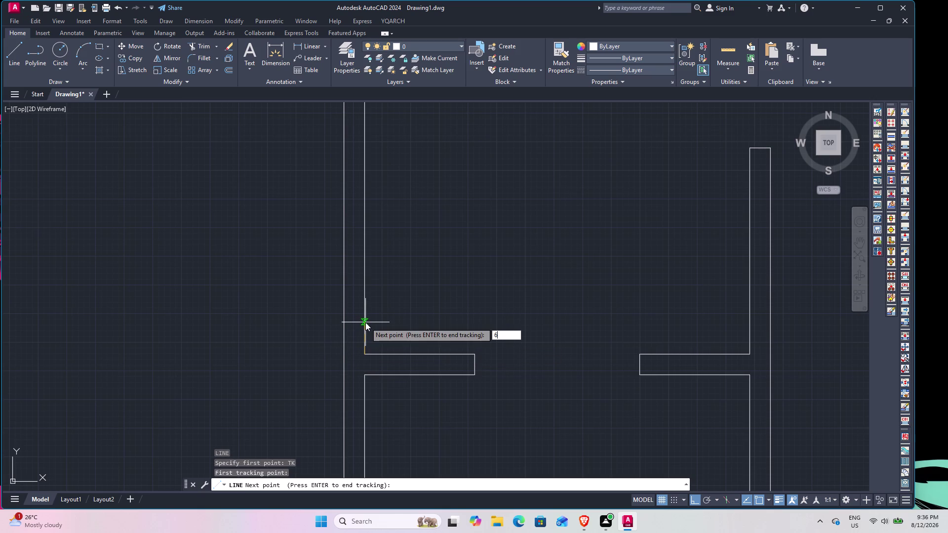
text(")
key(Return)
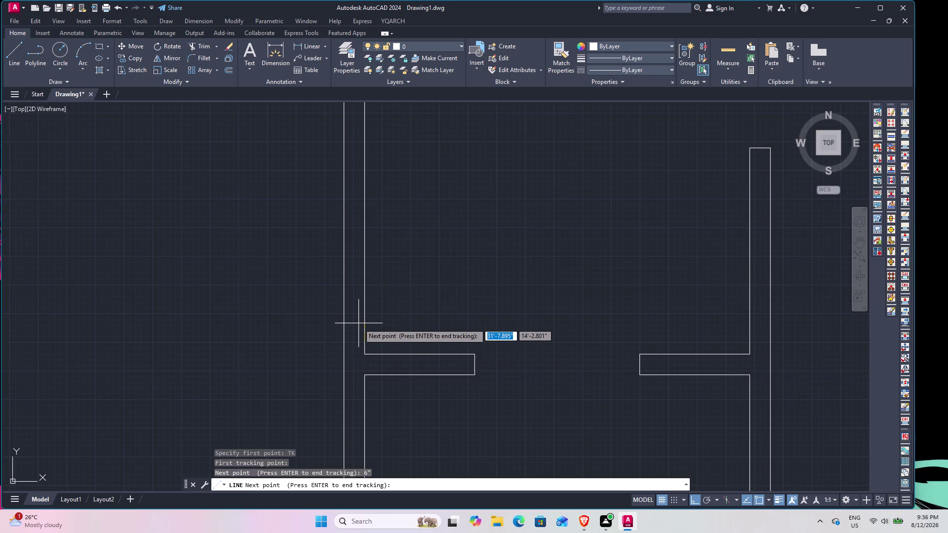
key(space)
click(345, 341)
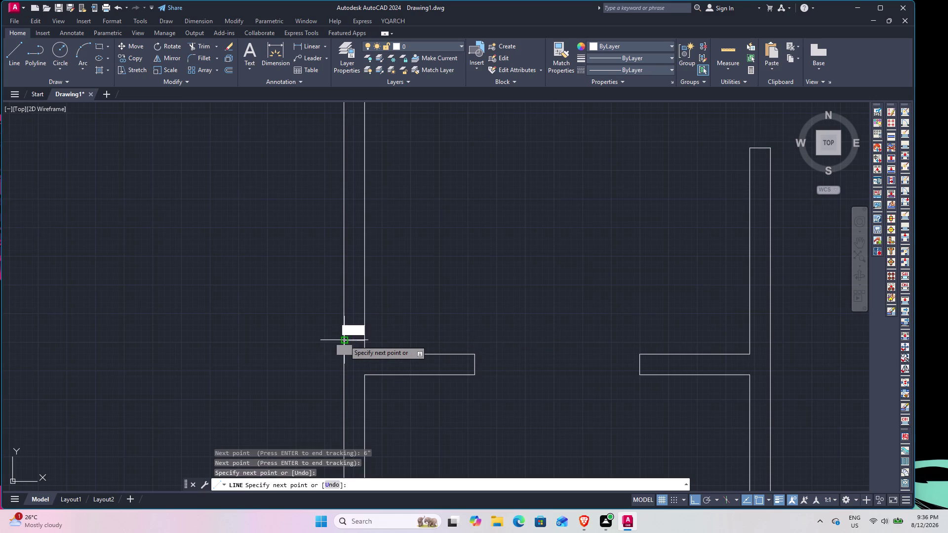
key(Escape)
Offset the wall end line 3 feet upward.
text(O)
key(space)
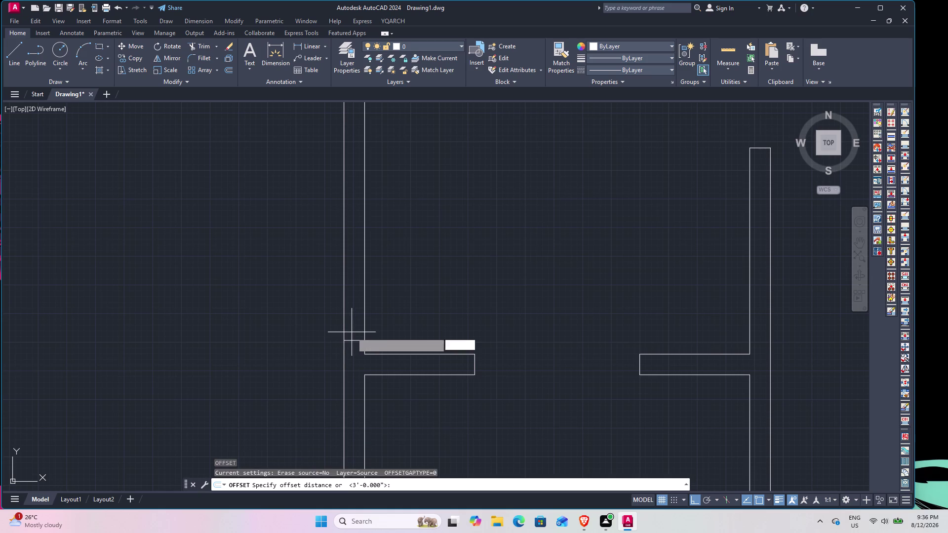
text(3)
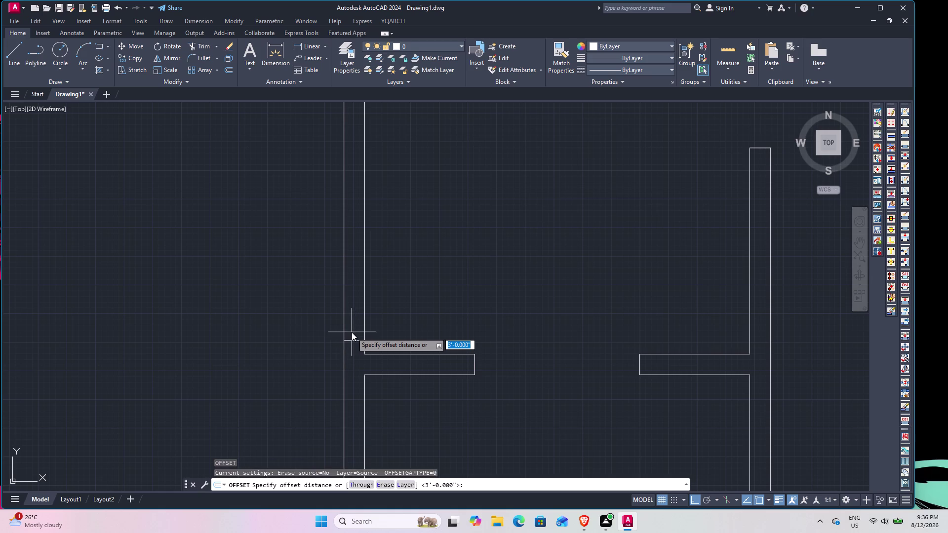
text(')
key(Return)
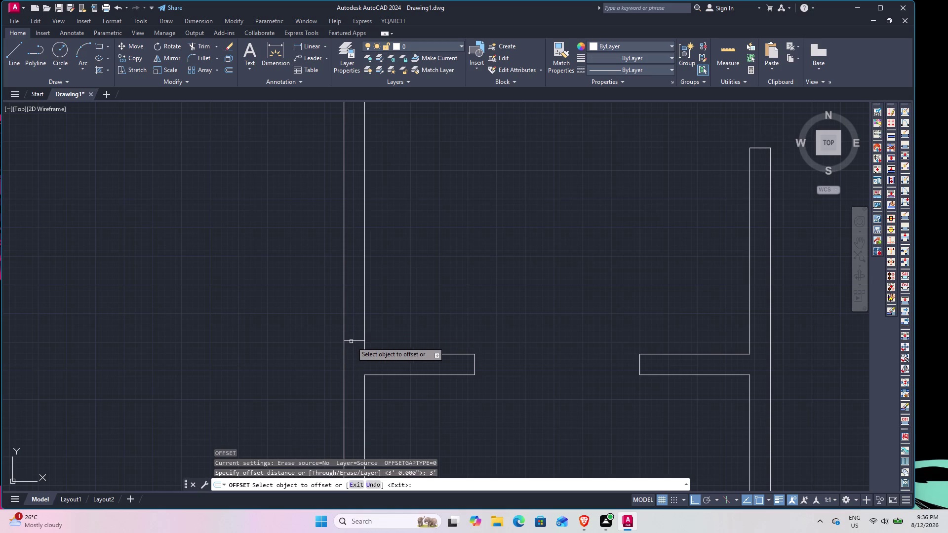
click(353, 340)
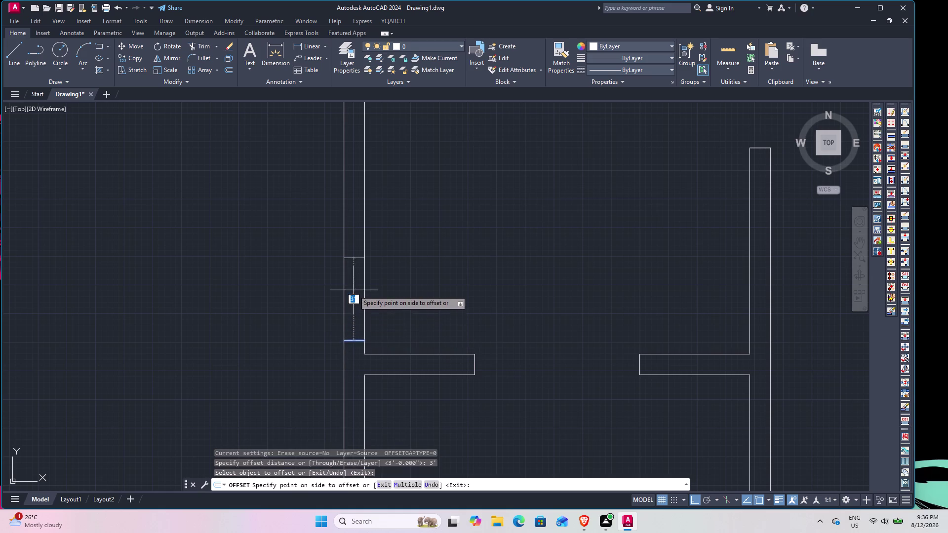
click(353, 290)
key(Escape)
Trim both wall lines between the two end lines to open the doorway.
text(TR)
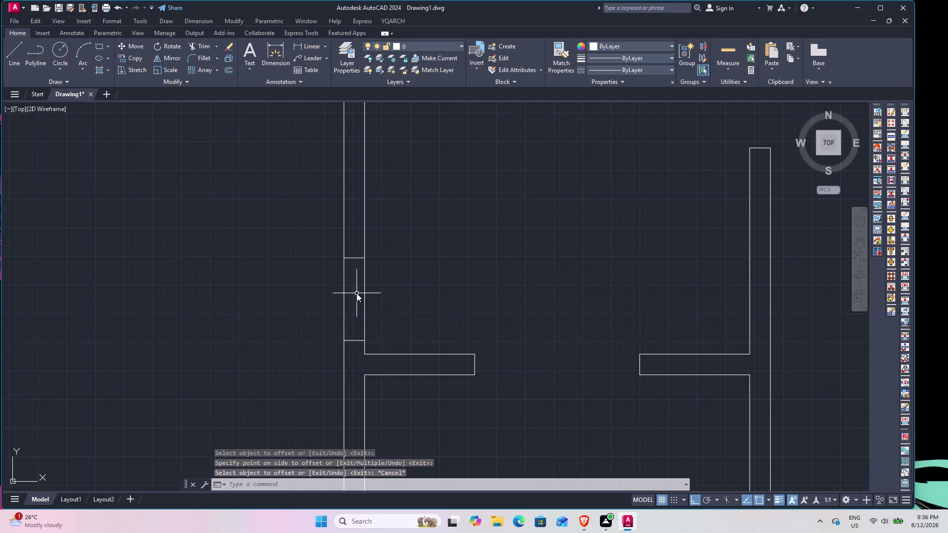
key(space)
click(413, 305)
click(300, 275)
key(Escape)
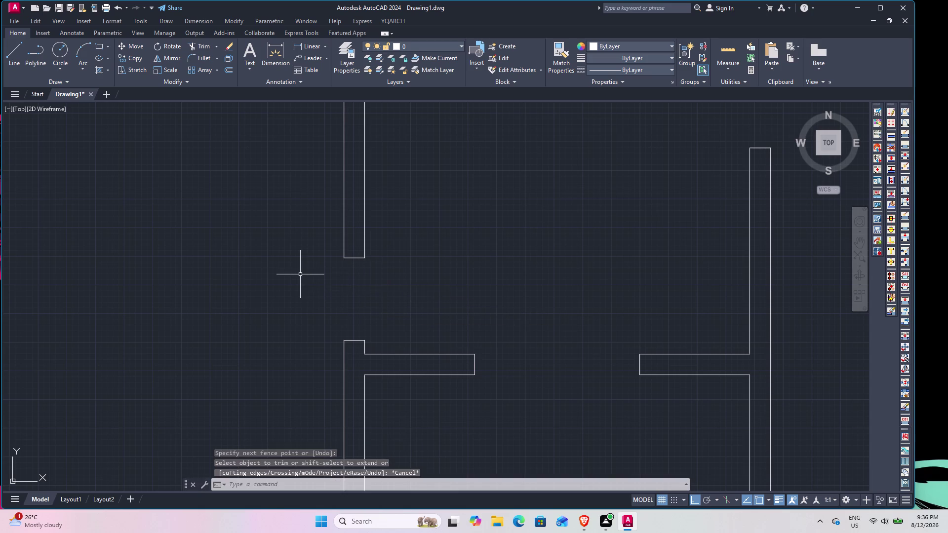
scroll(down, 3)
middle_drag(295, 299, 379, 313)
middle_drag(479, 297, 476, 297)
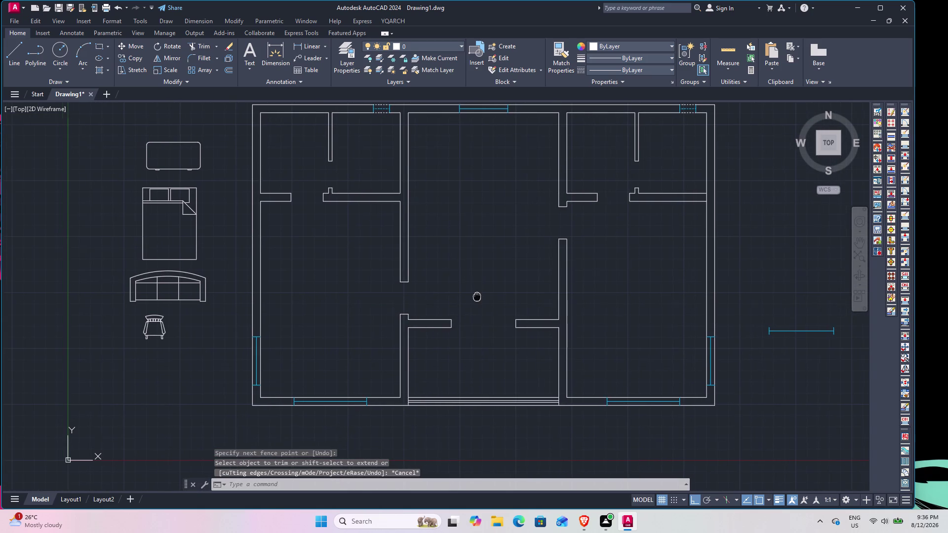
Recentre the floor plan and open the Tool Palettes with TP.
middle_drag(477, 297, 454, 306)
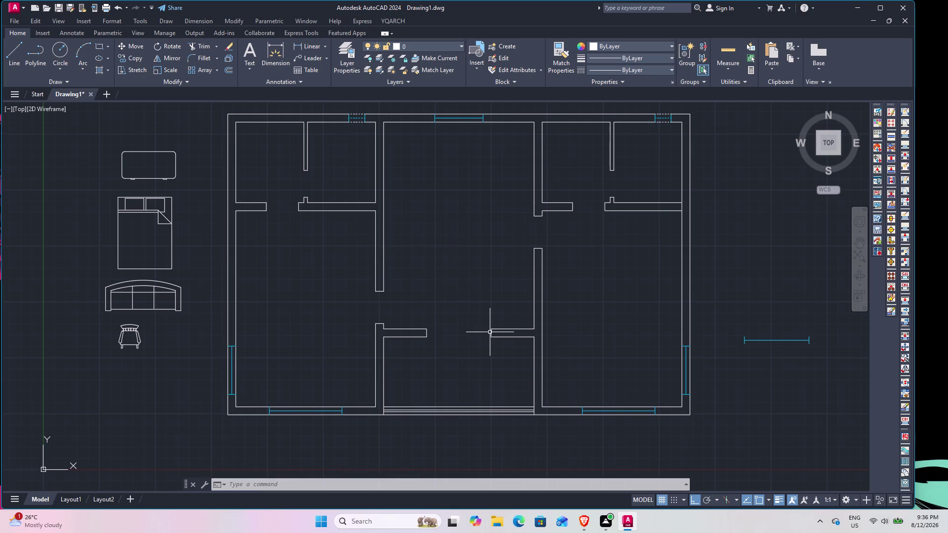
middle_drag(484, 333, 394, 334)
scroll(up, 3)
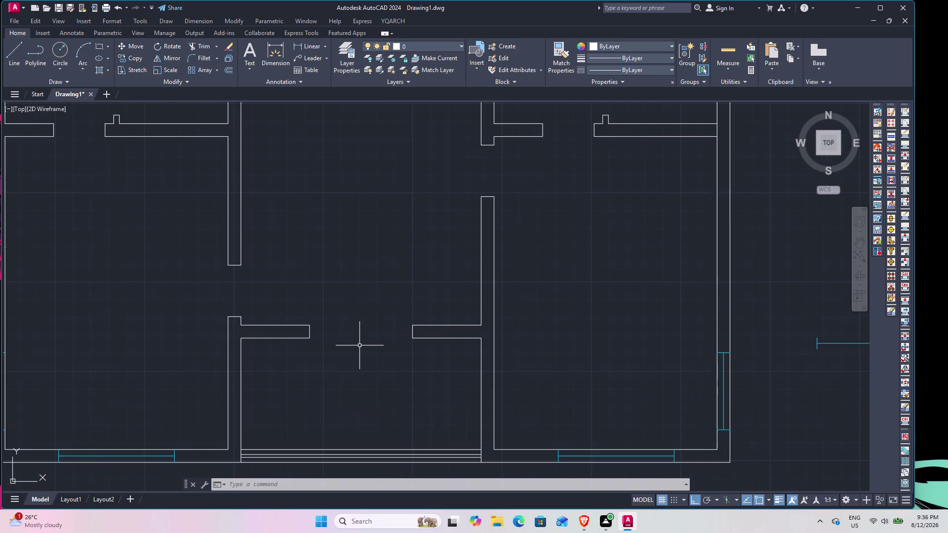
middle_drag(353, 342, 410, 349)
scroll(down, 3)
middle_drag(286, 327, 292, 331)
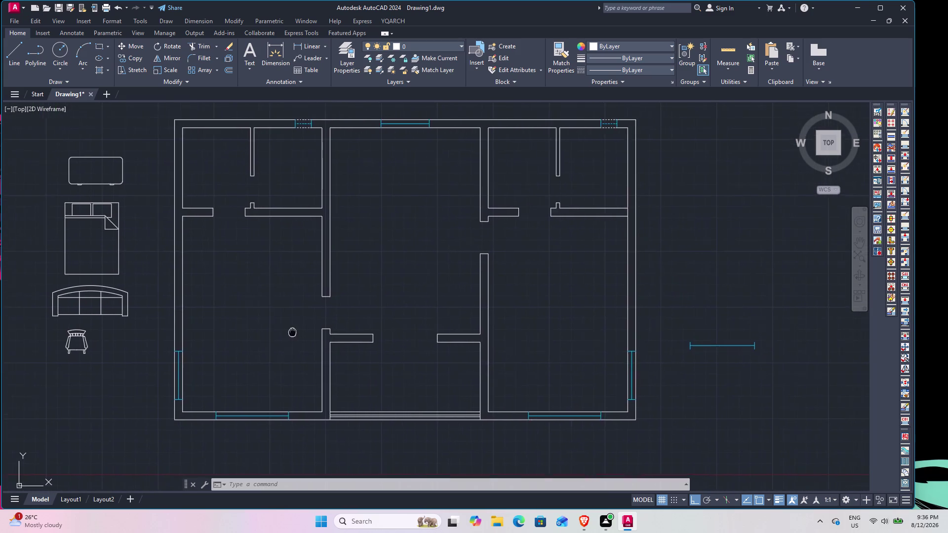
middle_drag(292, 331, 318, 318)
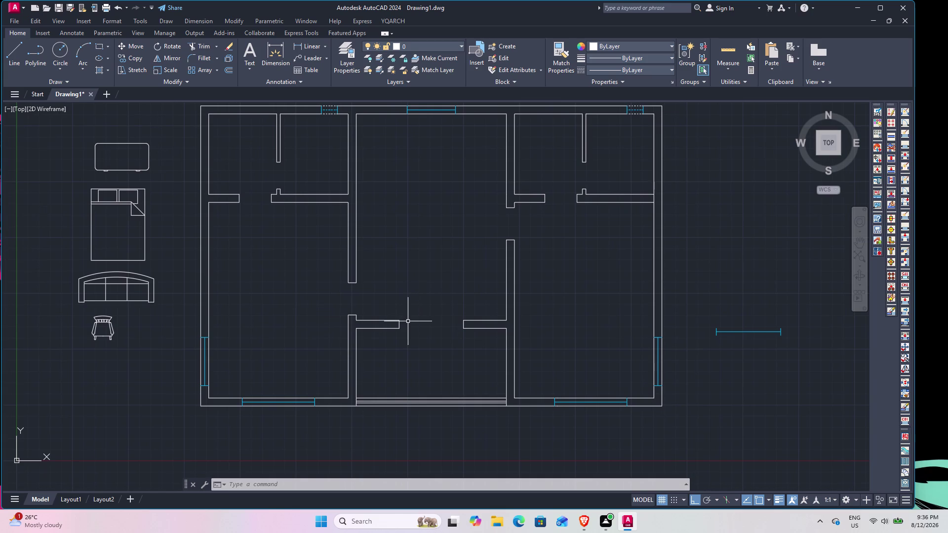
text(TP)
key(space)
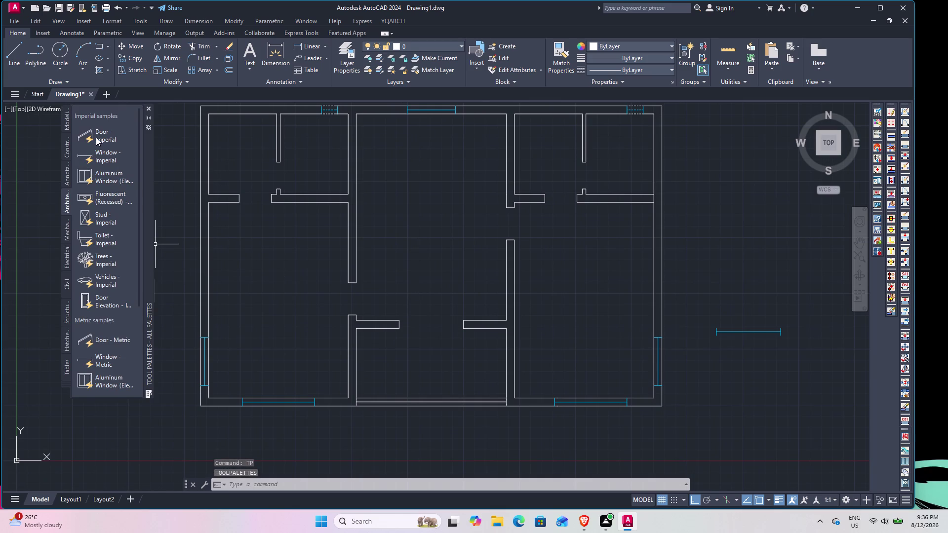
Close the Tool Palettes and right-click the window on the bottom outer wall.
click(147, 110)
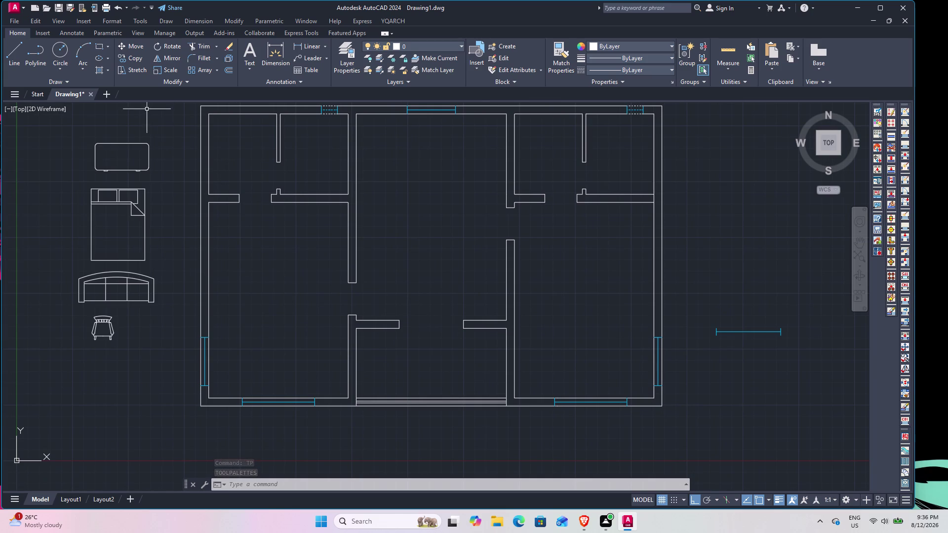
scroll(up, 3)
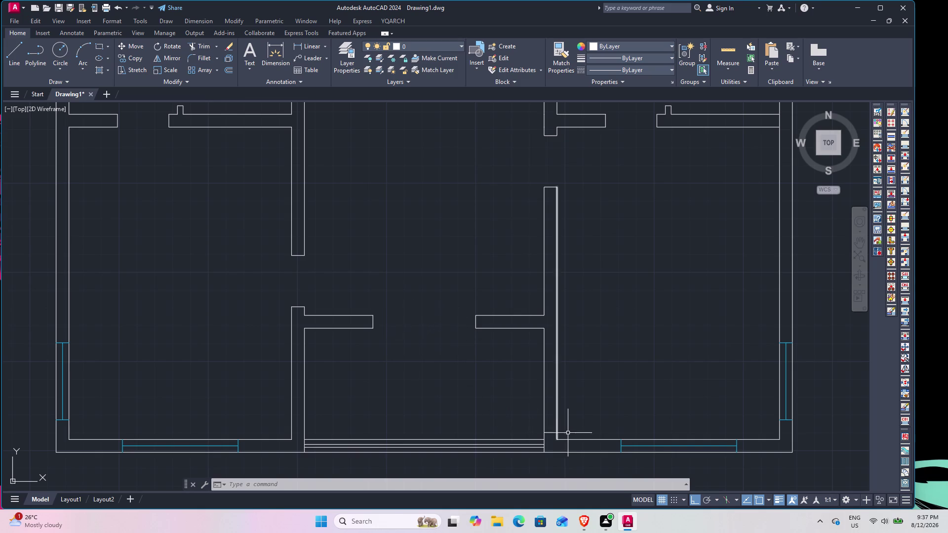
click(637, 445)
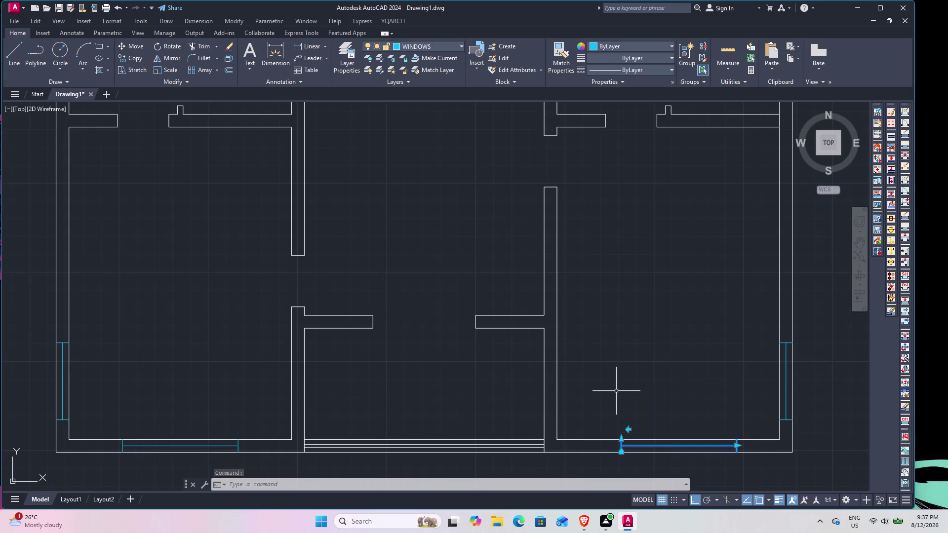
right_click(635, 448)
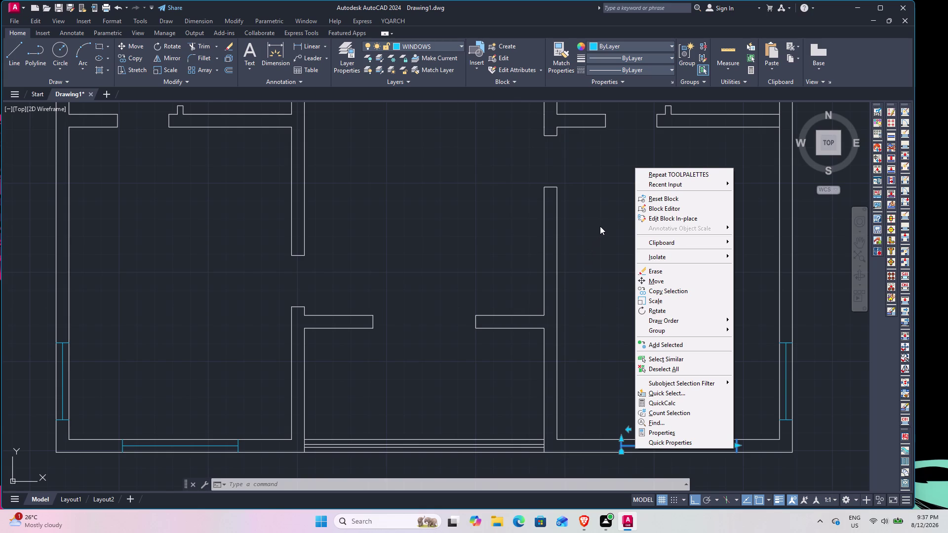
key(Escape)
key(Escape)
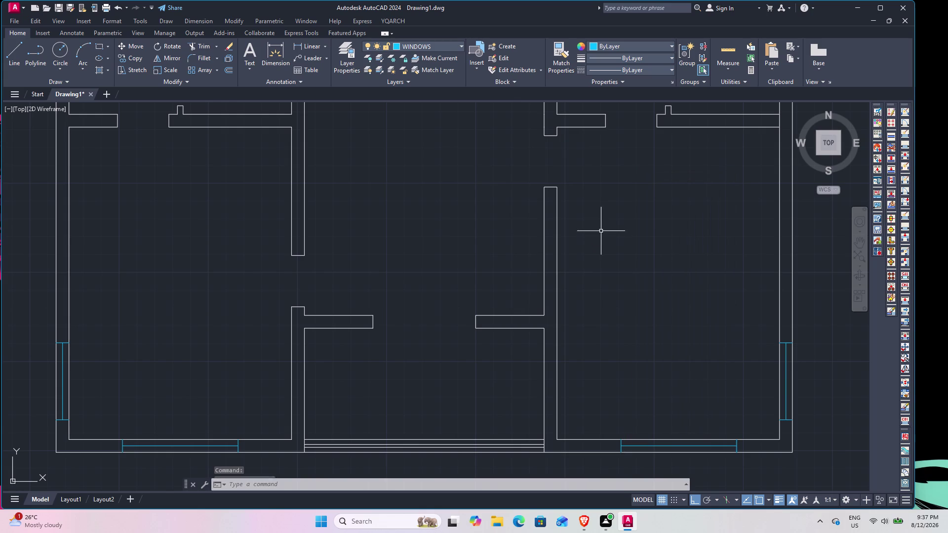
scroll(up, 3)
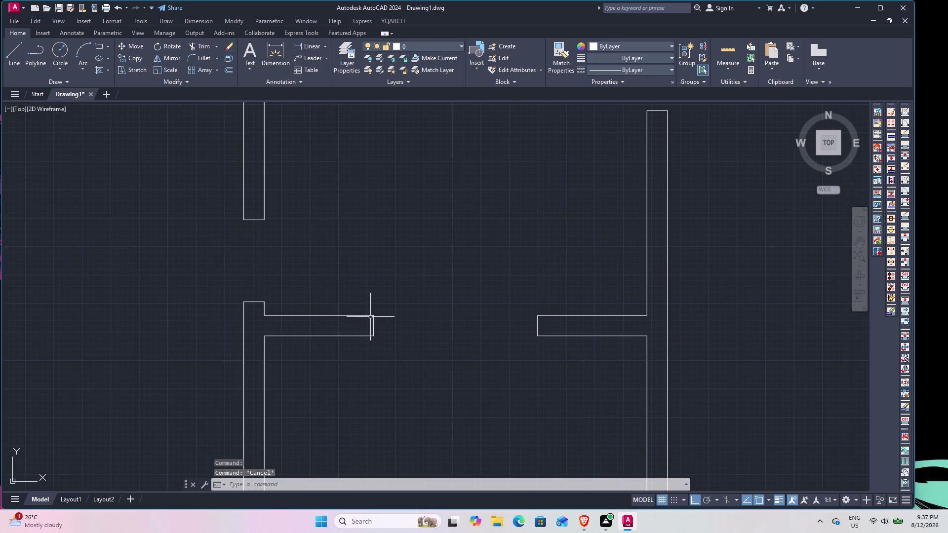
scroll(up, 3)
middle_drag(429, 301, 335, 316)
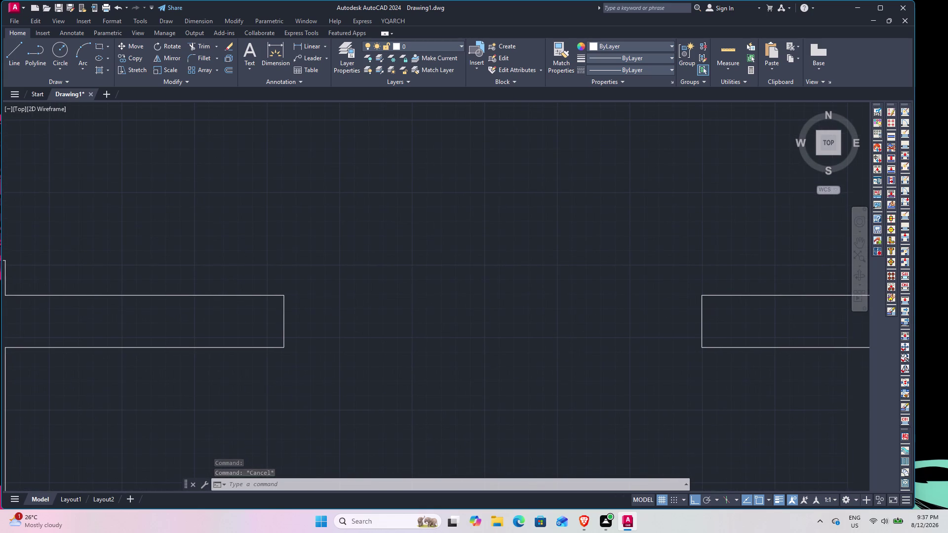
scroll(down, 3)
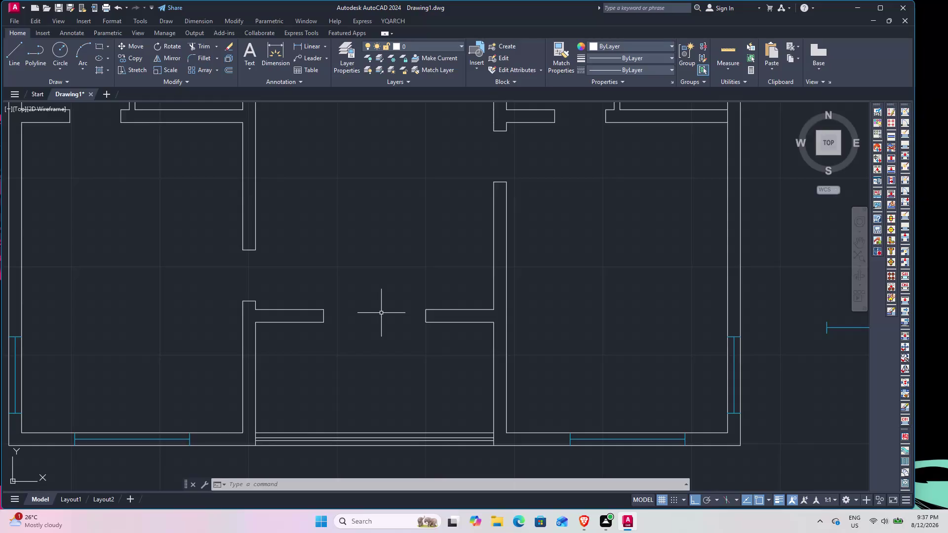
scroll(up, 3)
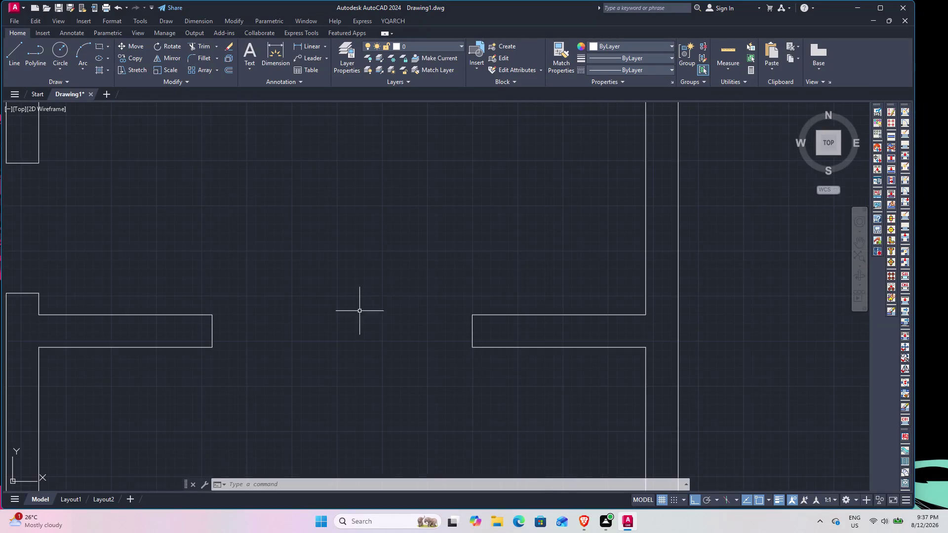
middle_drag(365, 306, 441, 290)
text(L)
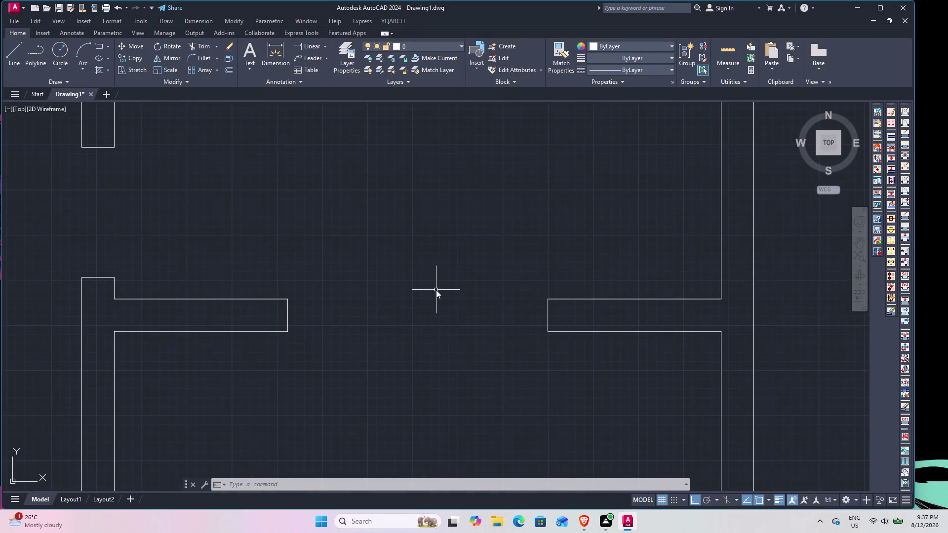
key(space)
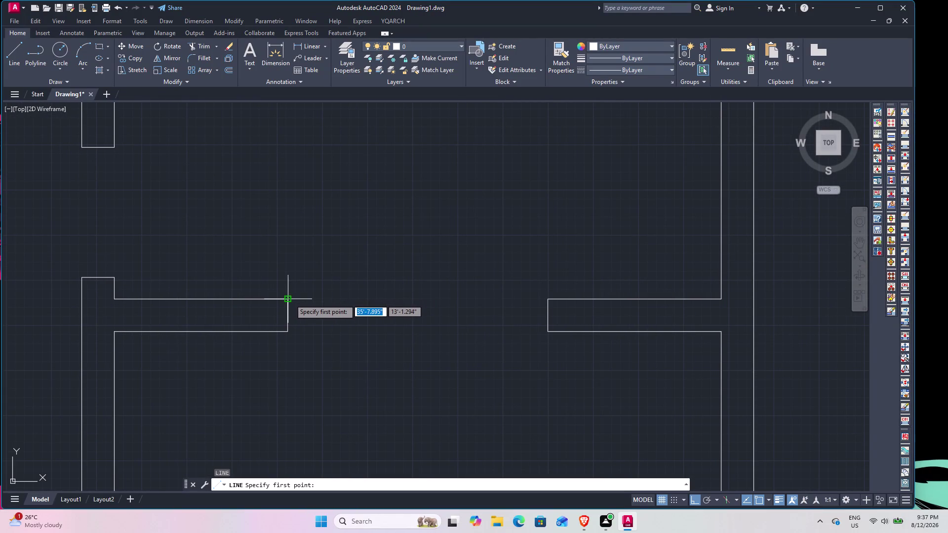
Draw two lines joining the central stubs' top corners and bottom corners.
click(290, 299)
click(550, 300)
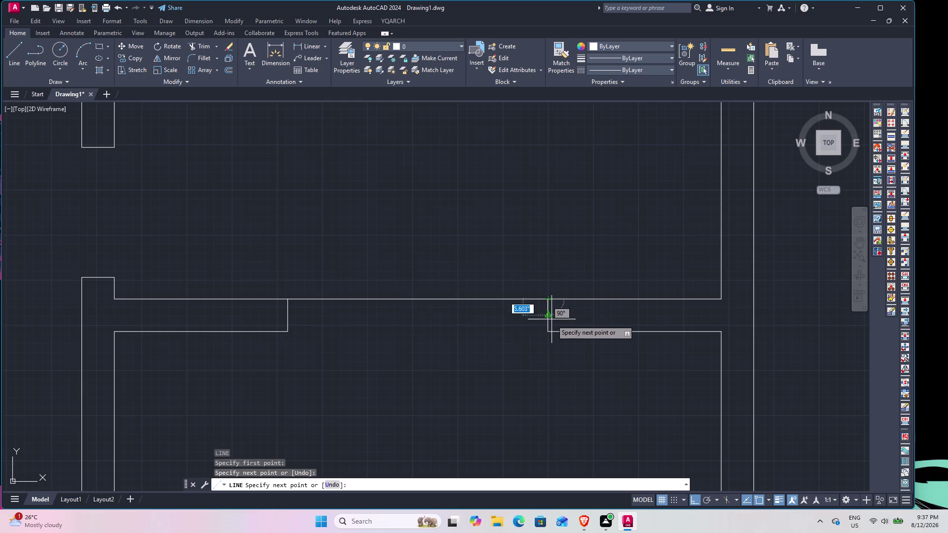
key(Escape)
key(space)
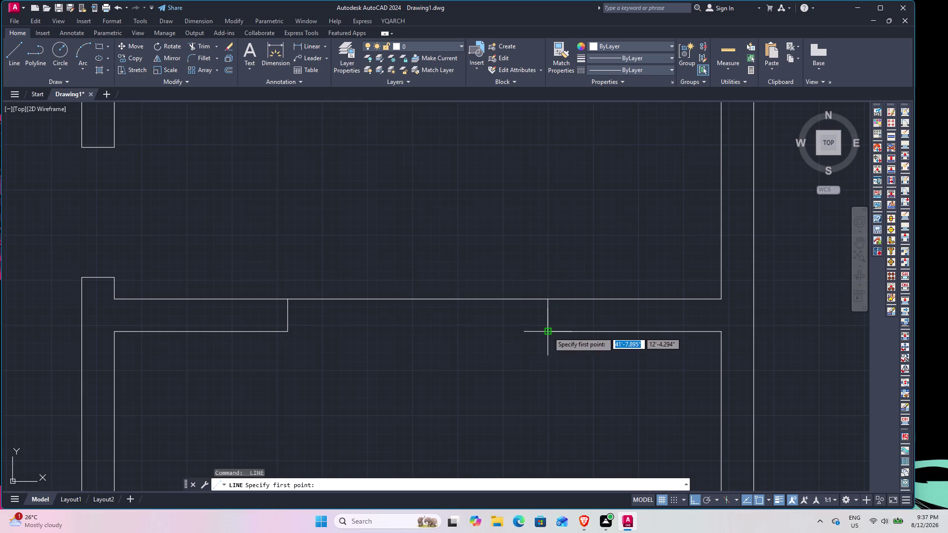
click(548, 331)
click(289, 333)
key(Escape)
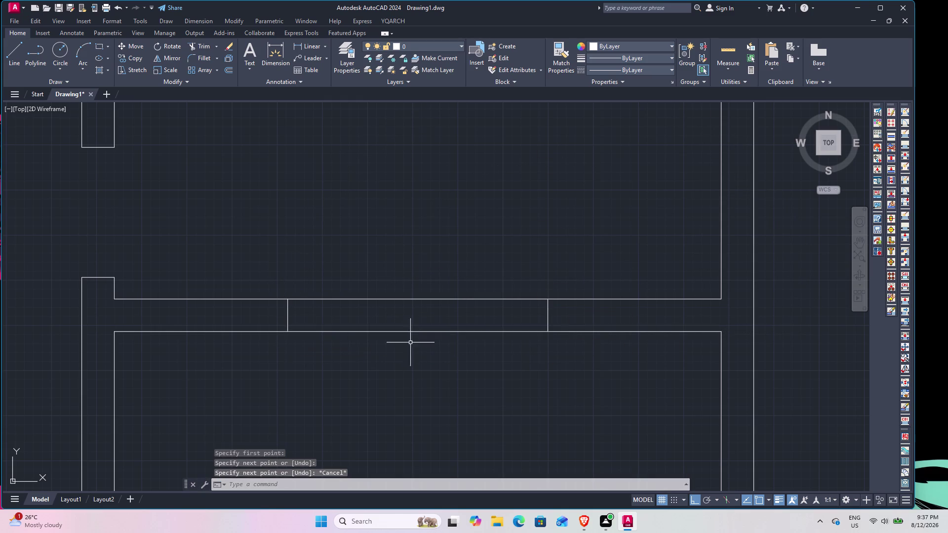
scroll(up, 3)
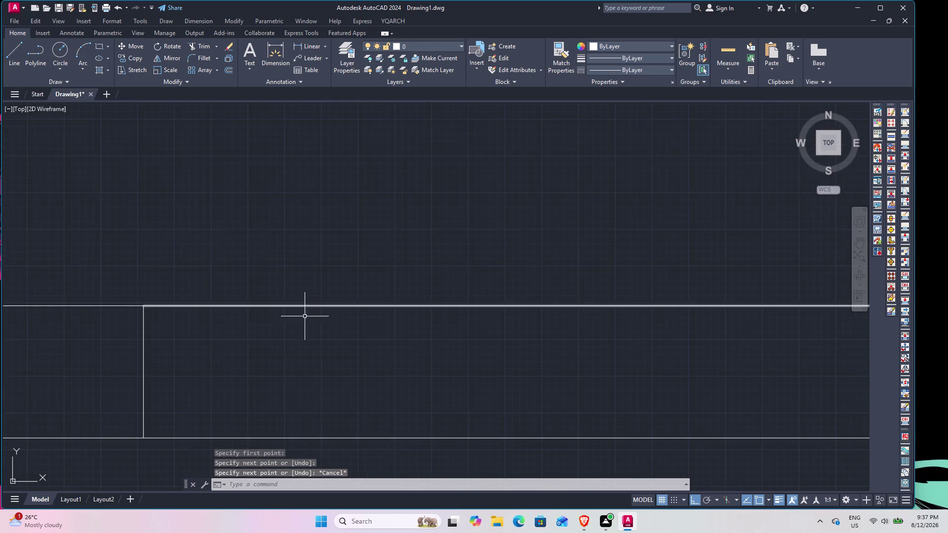
middle_drag(300, 322, 405, 291)
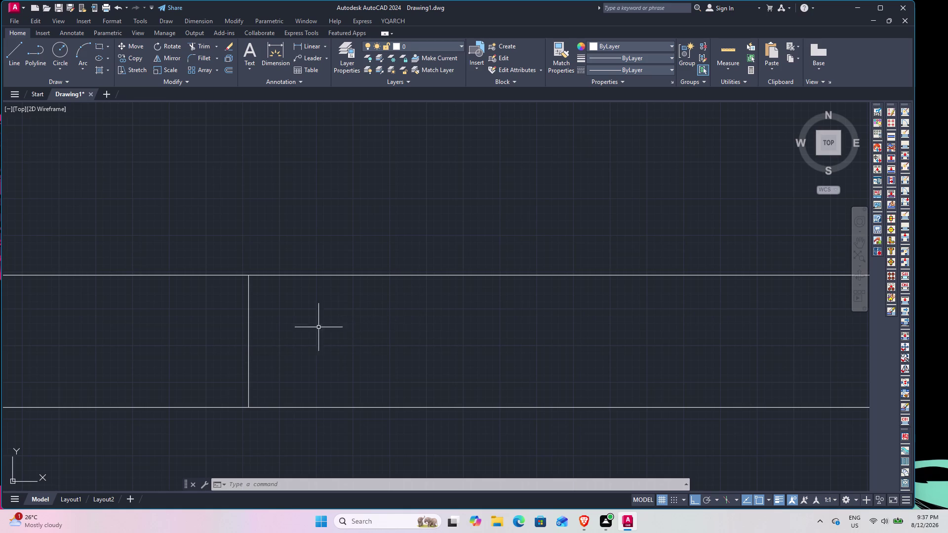
Start a line at a point tracked 5 units from the opening corner.
text(L)
key(space)
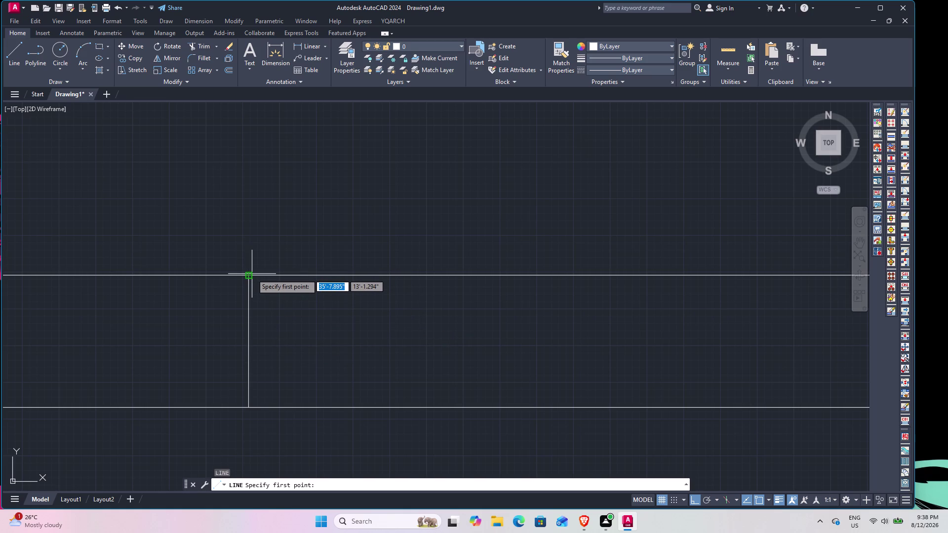
key(y)
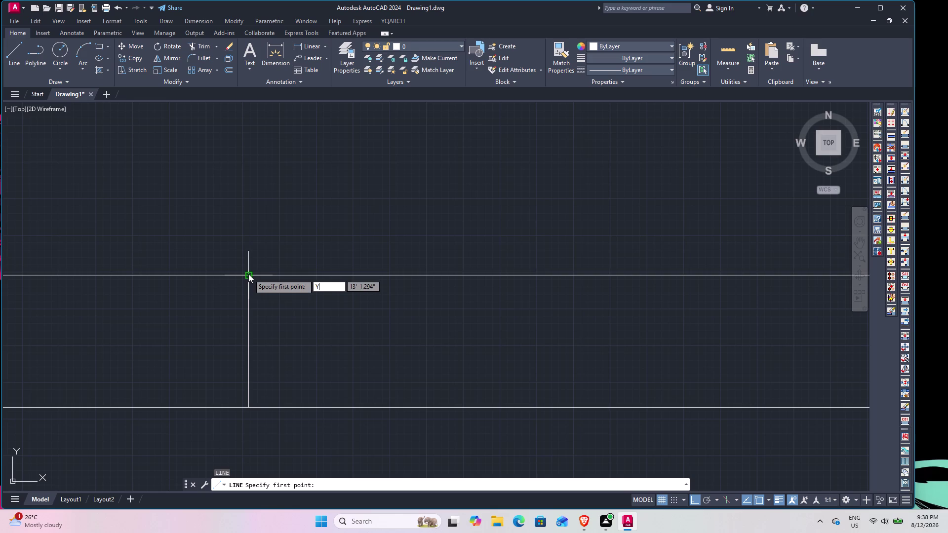
key(BackSpace)
text(T)
text(K)
key(space)
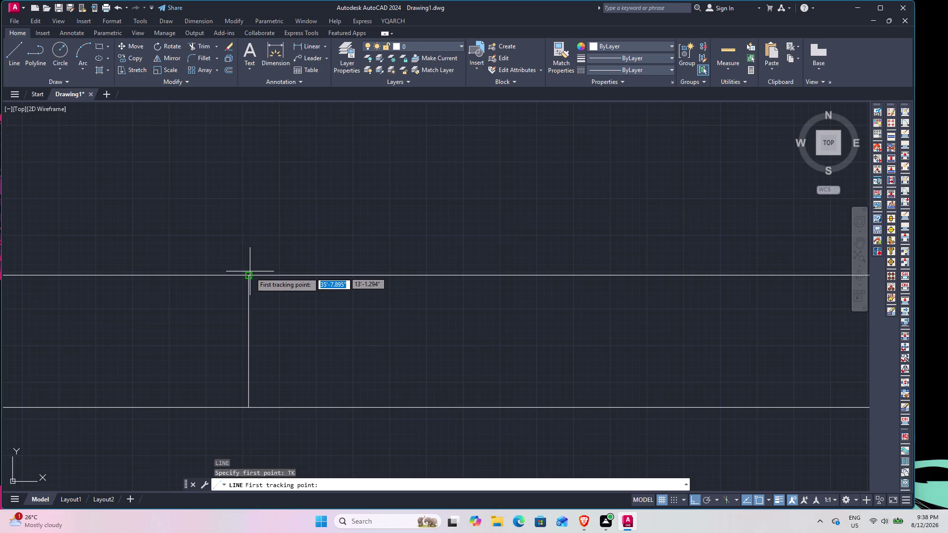
click(250, 273)
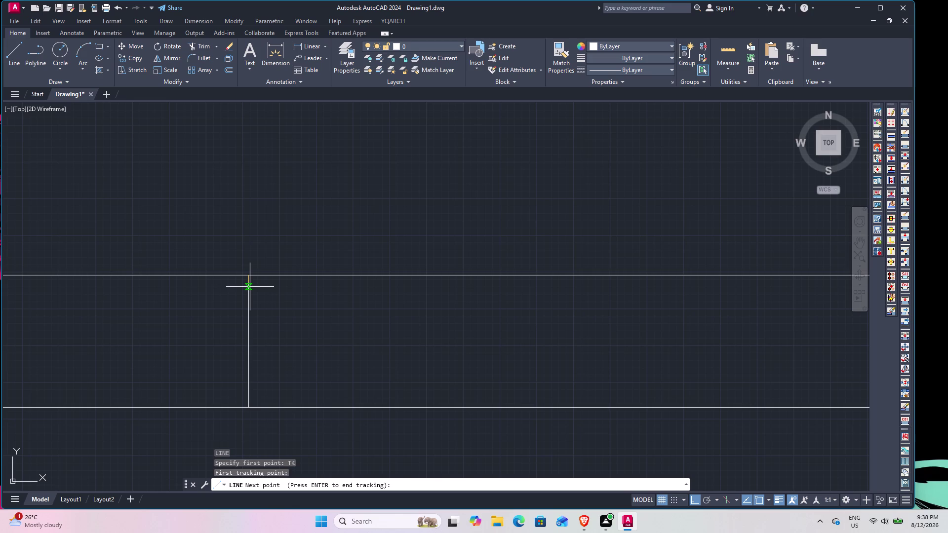
key(5)
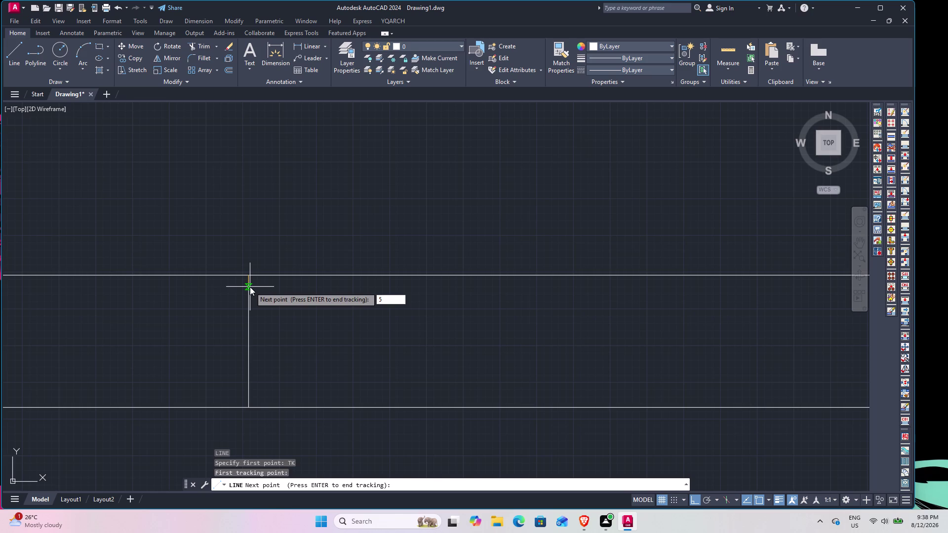
key(Return)
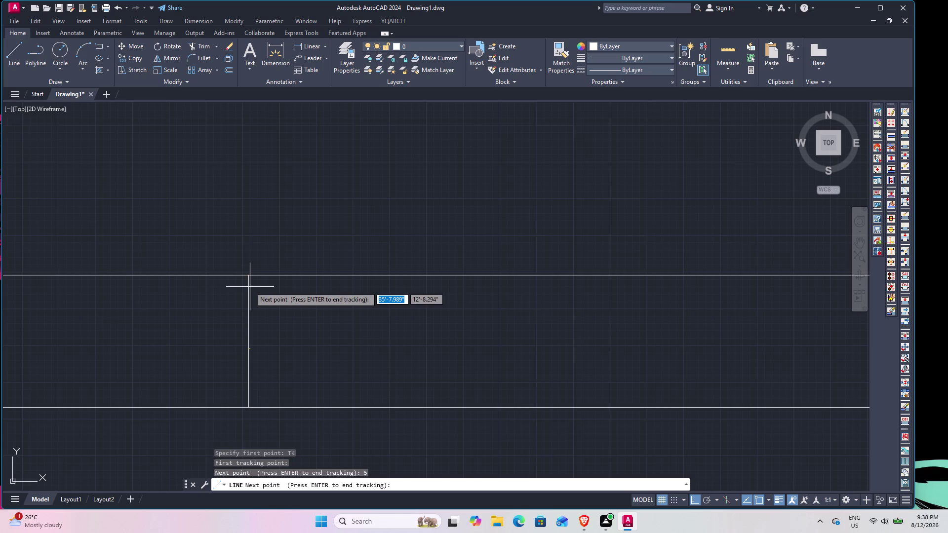
key(Return)
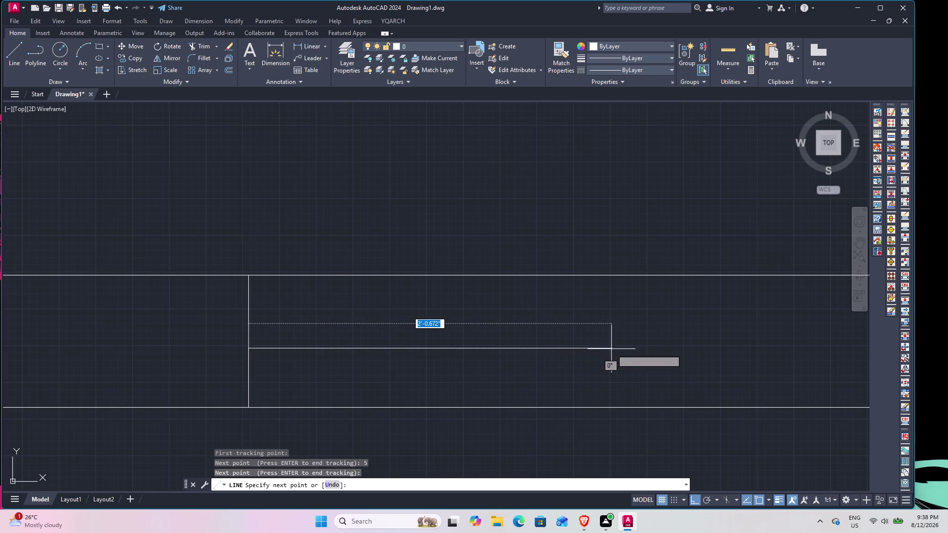
End the horizontal line at the opening's midpoint.
scroll(down, 3)
middle_drag(603, 348, 420, 334)
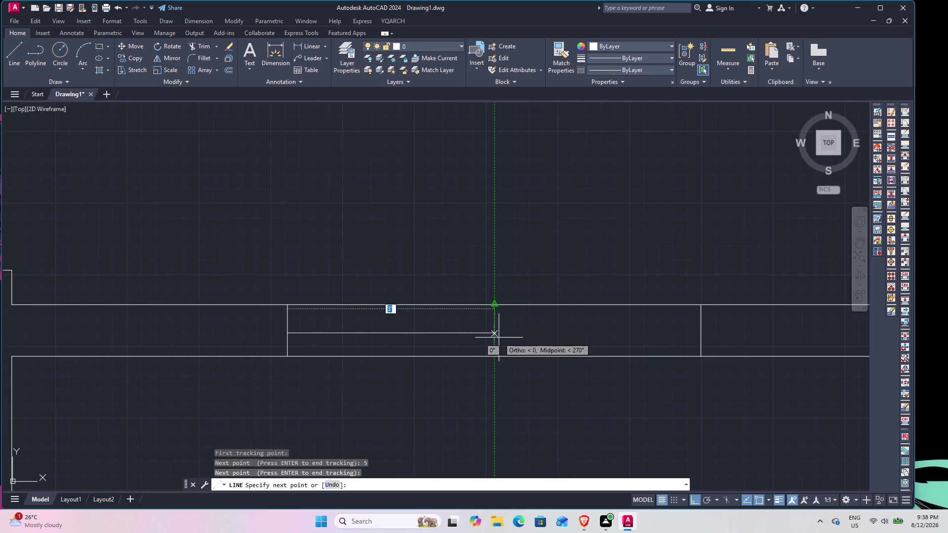
click(494, 334)
key(Escape)
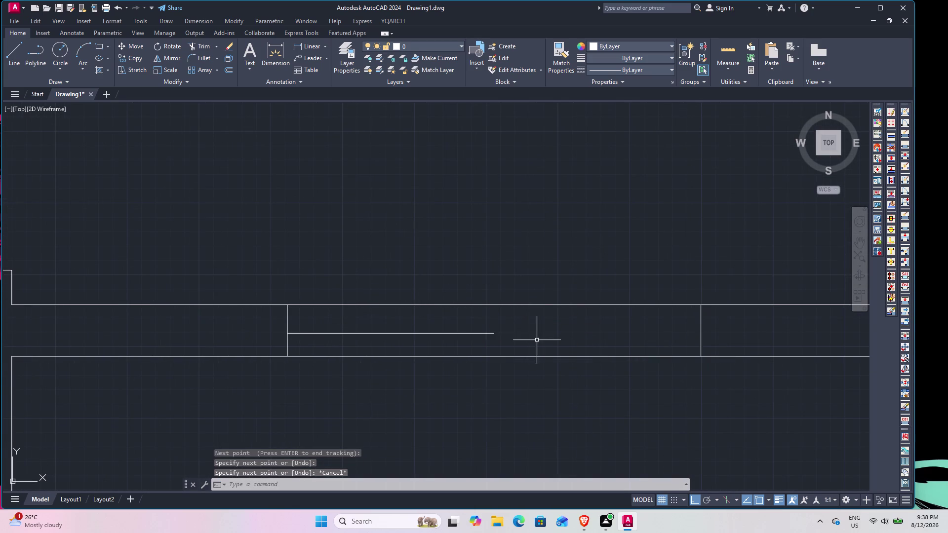
Offset the half-width line 2 units upward, then undo that copy.
key(o)
key(space)
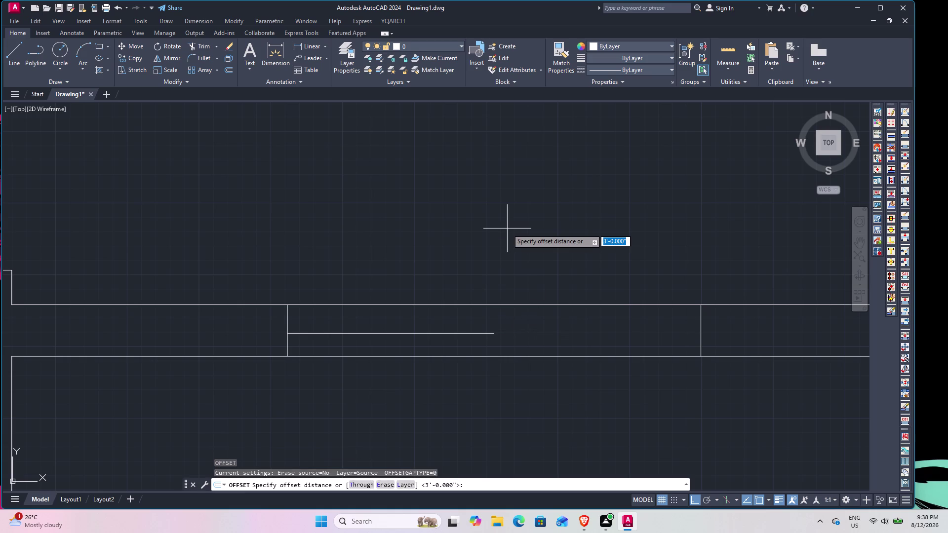
key(2)
key(Return)
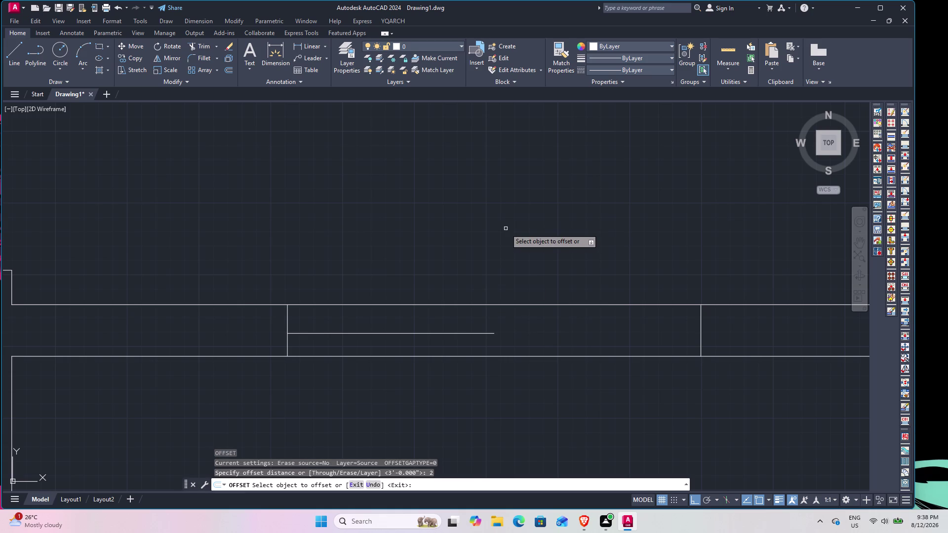
click(462, 334)
click(462, 325)
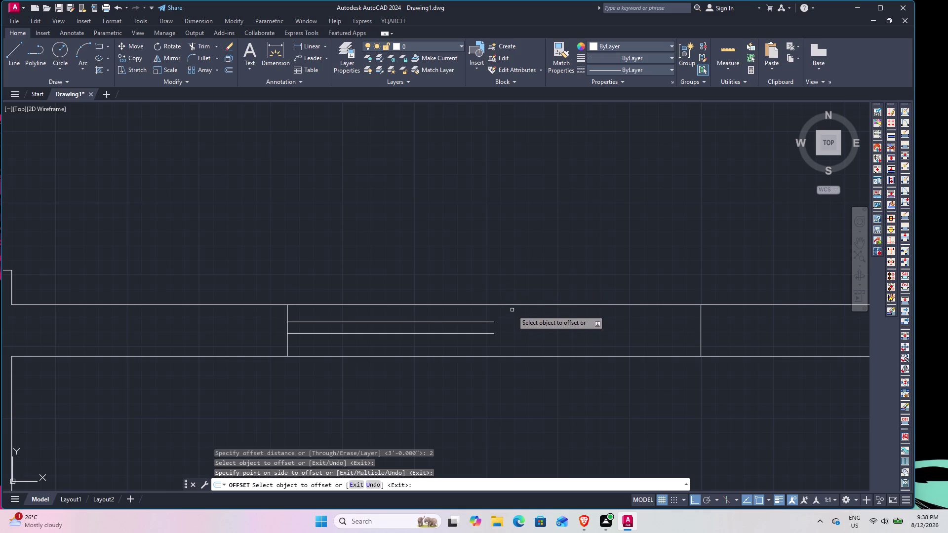
key(ctrl+z)
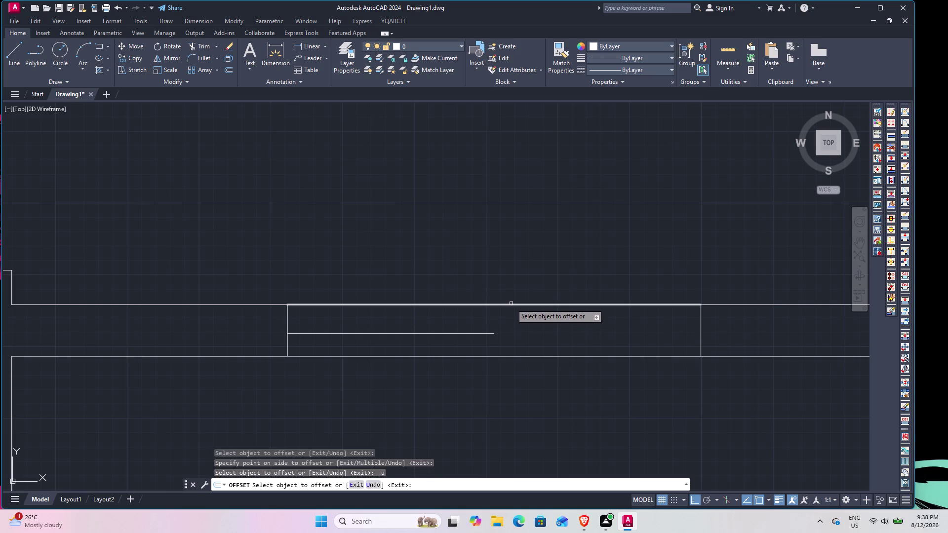
Offset the half-width line 1.5 units upward instead.
key(space)
key(space)
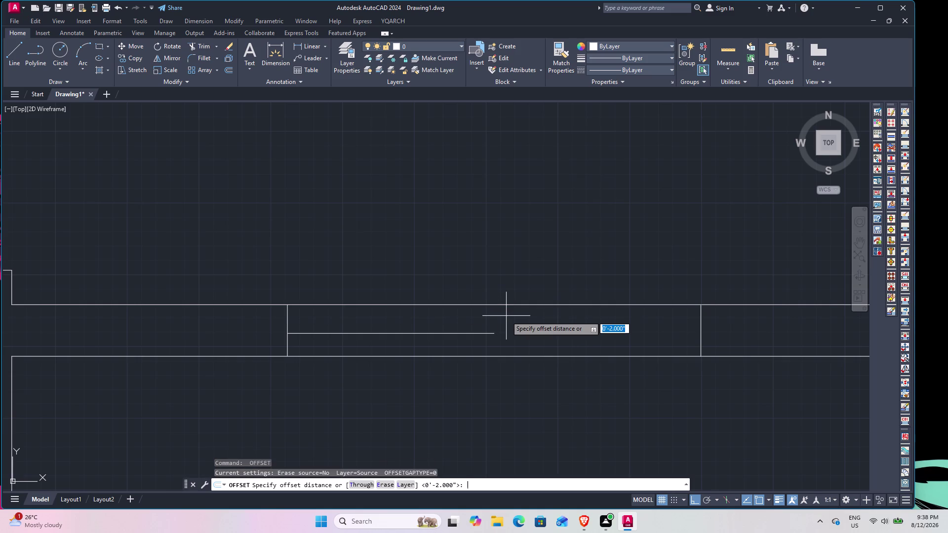
text(1.5)
key(Return)
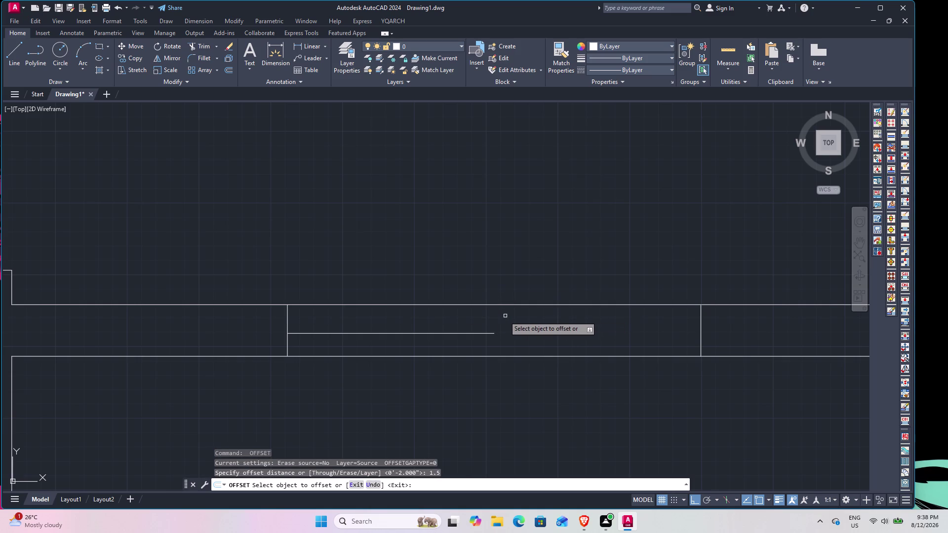
click(486, 333)
click(487, 327)
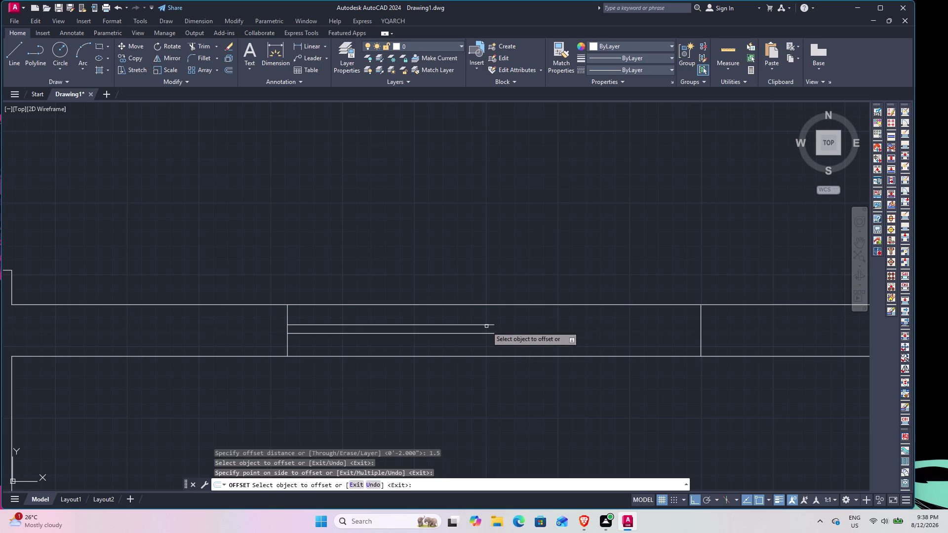
scroll(up, 3)
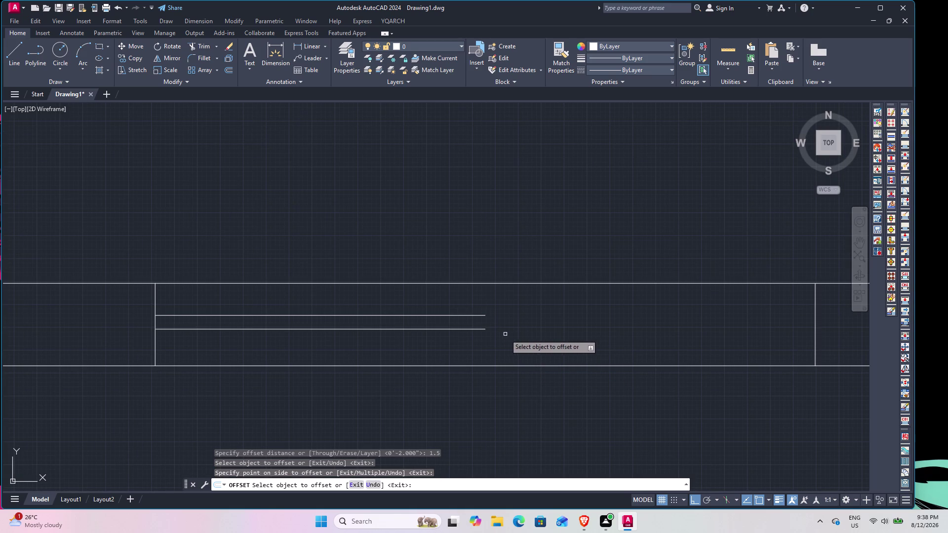
key(Escape)
Begin a line at the lower line's right end.
text(L)
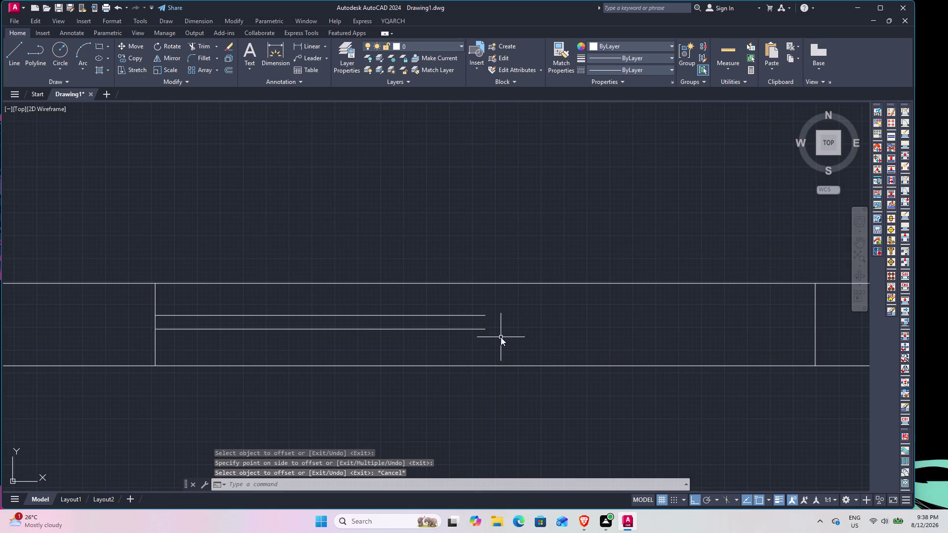
key(space)
click(486, 317)
Close off the right end of the line pair.
click(486, 330)
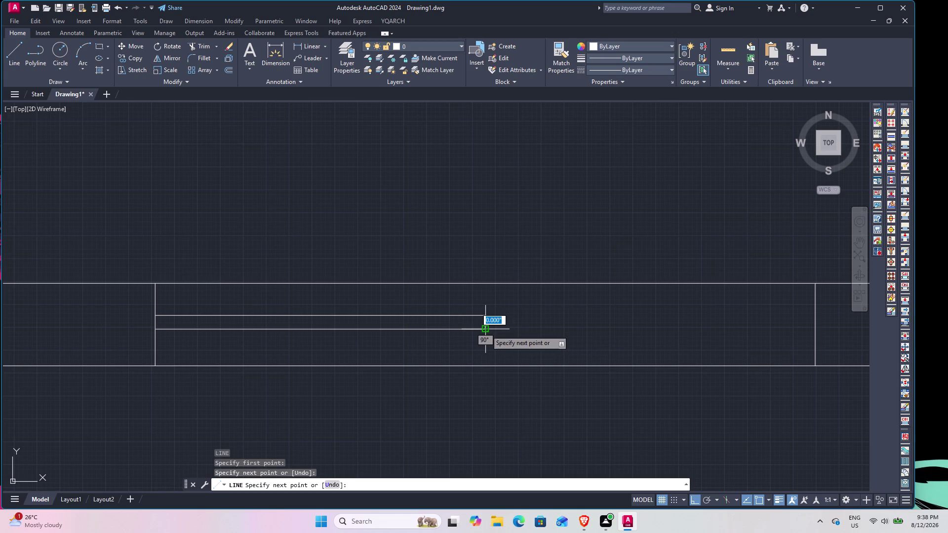
key(Escape)
scroll(down, 3)
scroll(down, 3)
scroll(up, 3)
scroll(up, 3)
middle_drag(423, 327, 631, 340)
Select the three sill lines and move them down into position.
drag(194, 336, 193, 327)
click(186, 280)
click(680, 350)
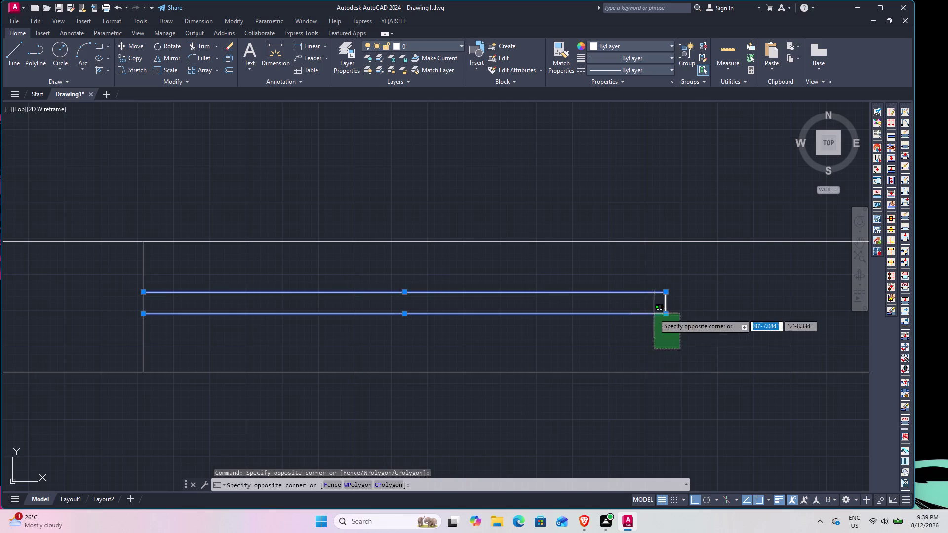
click(644, 276)
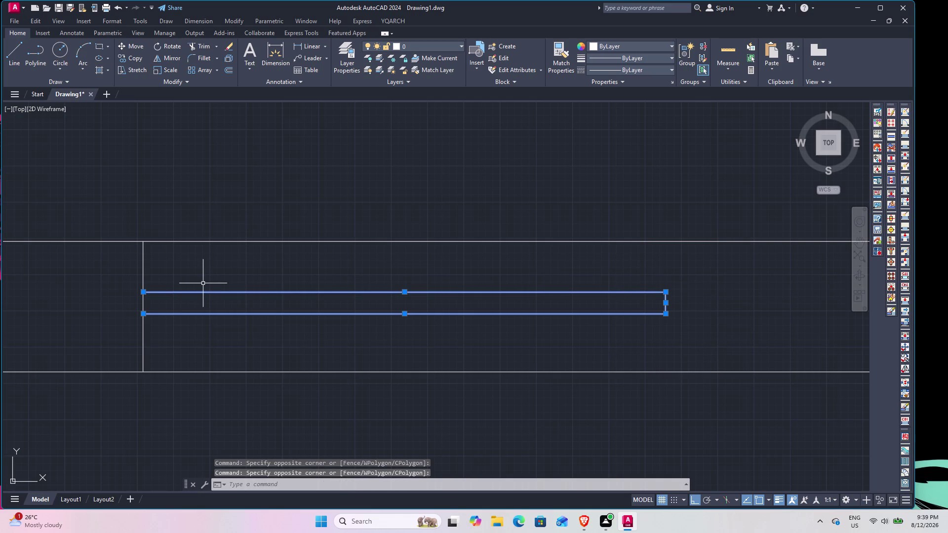
text(M)
key(space)
click(145, 314)
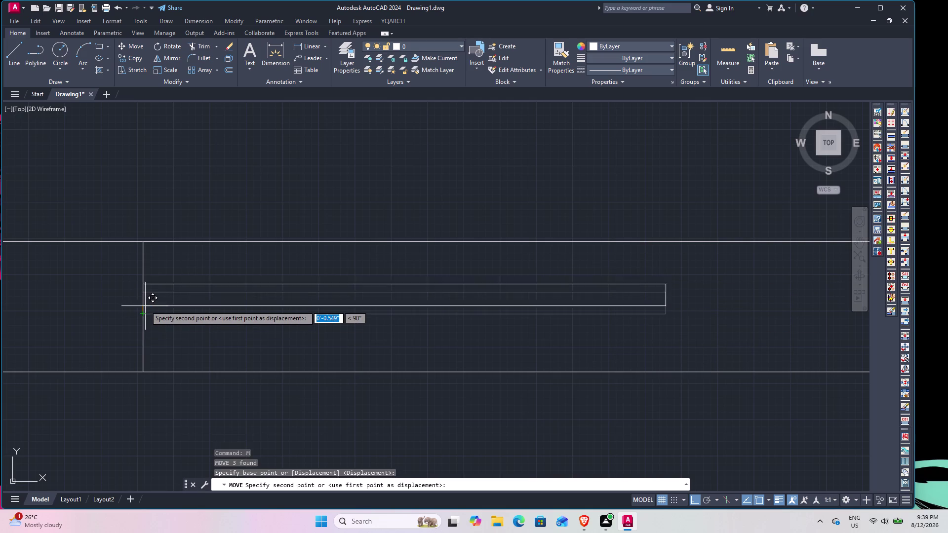
click(144, 301)
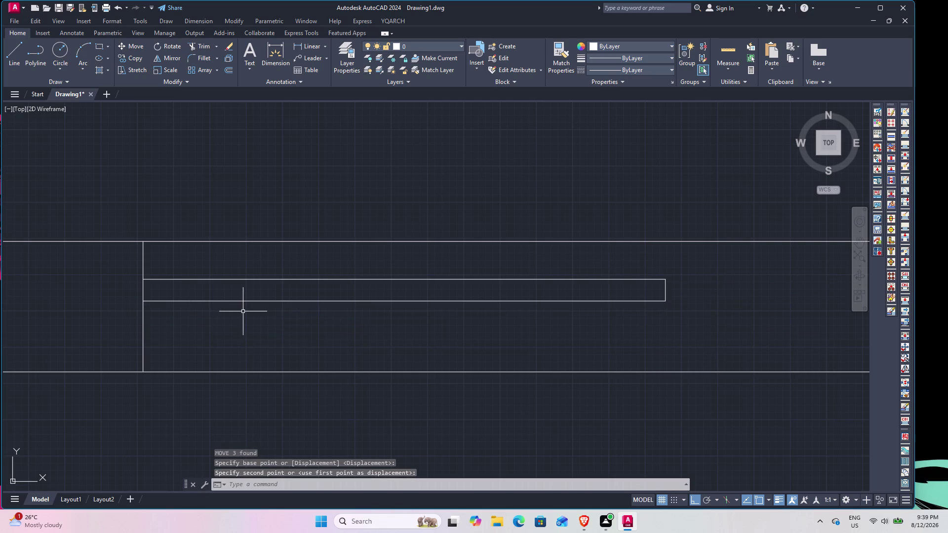
key(Escape)
Select the sill lines and begin a mirror, then cancel it.
scroll(down, 3)
middle_drag(439, 321, 311, 324)
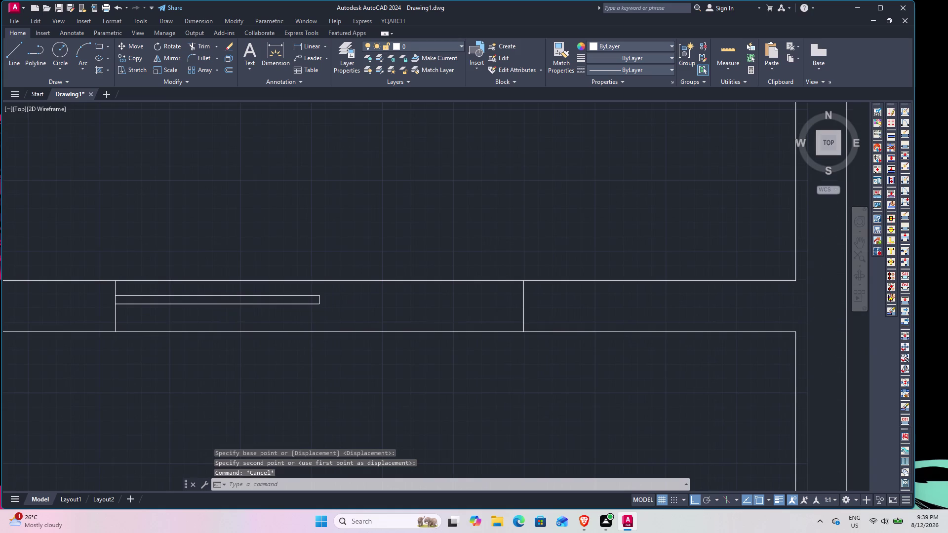
scroll(up, 3)
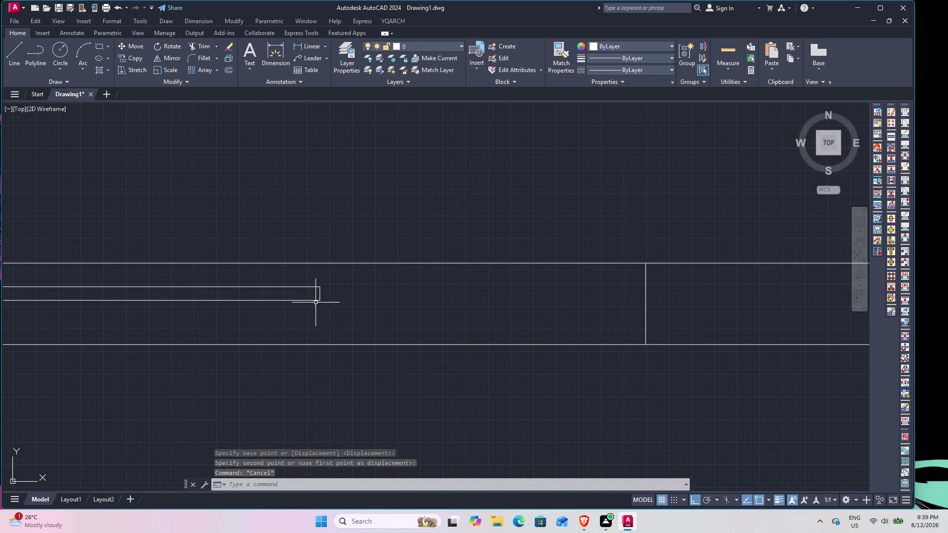
drag(327, 315, 311, 294)
click(297, 273)
text(MI)
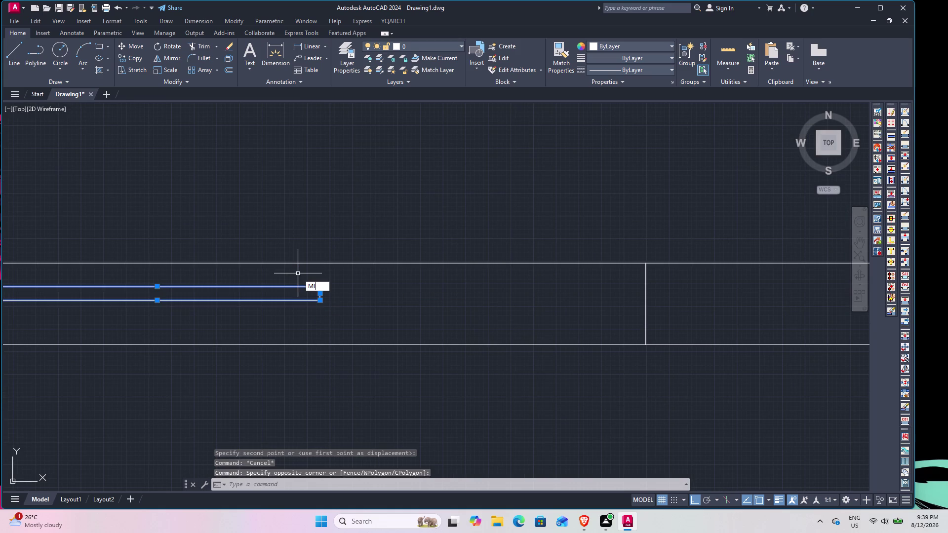
key(space)
click(319, 266)
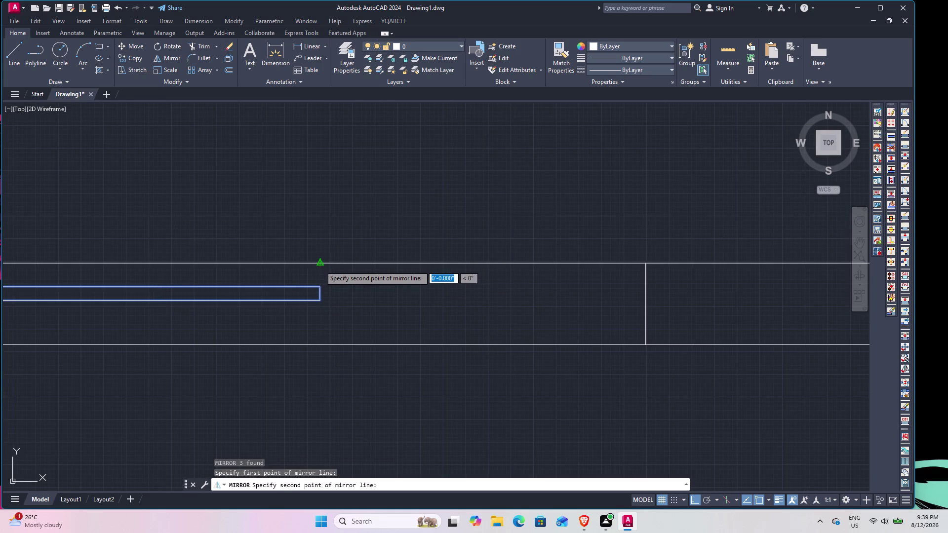
click(318, 287)
key(Escape)
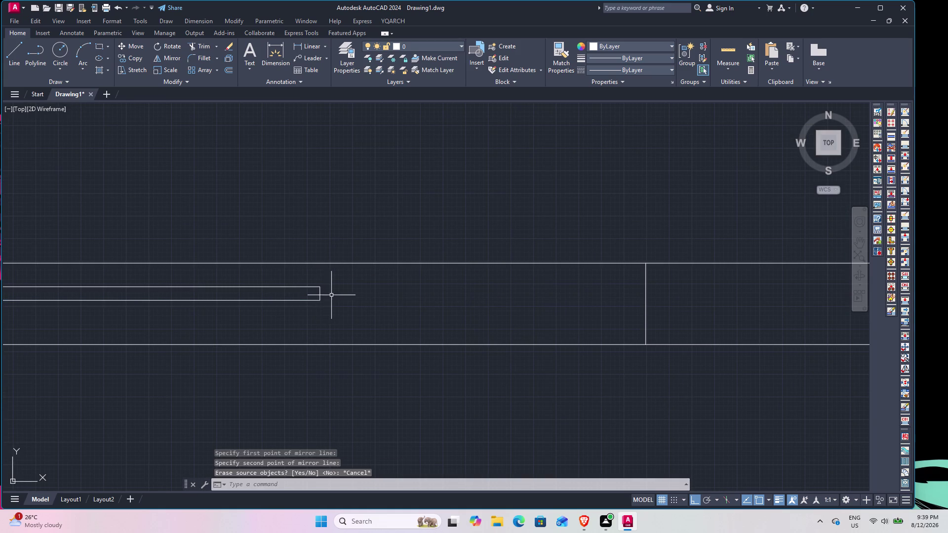
Mirror the sill lines across a vertical axis, keeping the originals.
drag(327, 331, 312, 305)
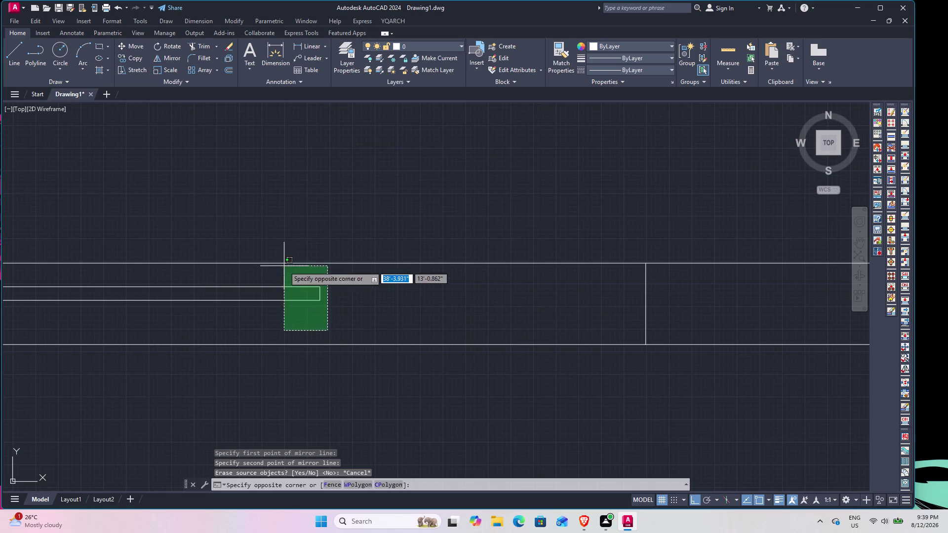
click(283, 264)
text(MI)
key(space)
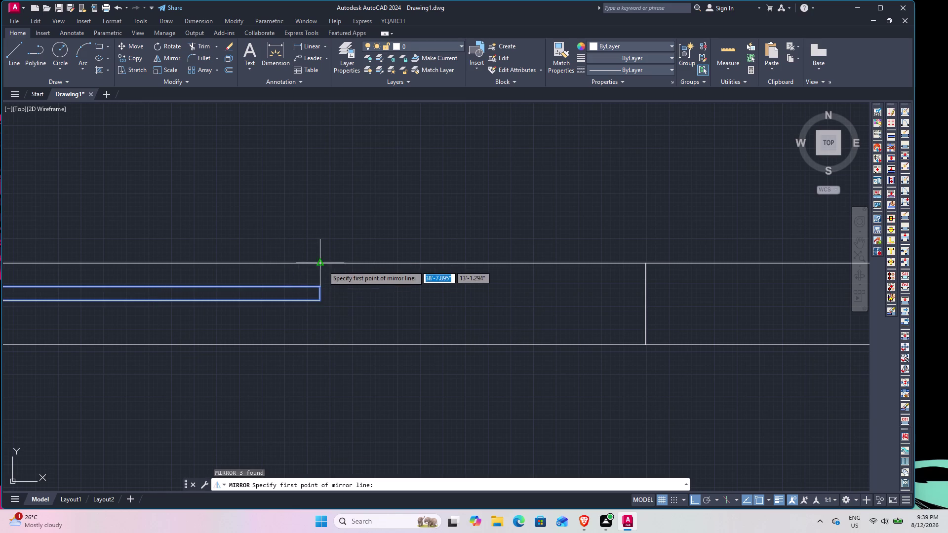
click(319, 264)
click(319, 286)
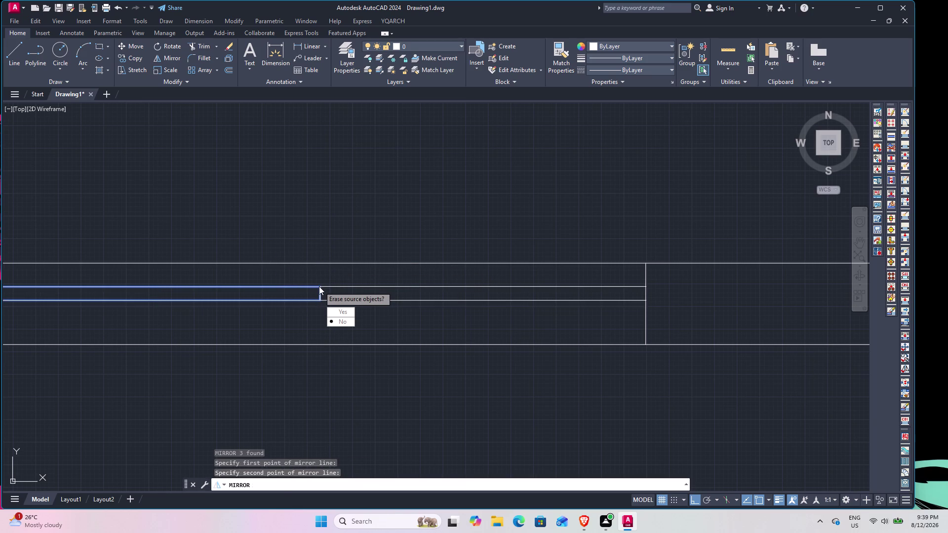
drag(334, 318, 319, 286)
Select the mirrored sill lines and the short wall end line.
drag(373, 332, 358, 310)
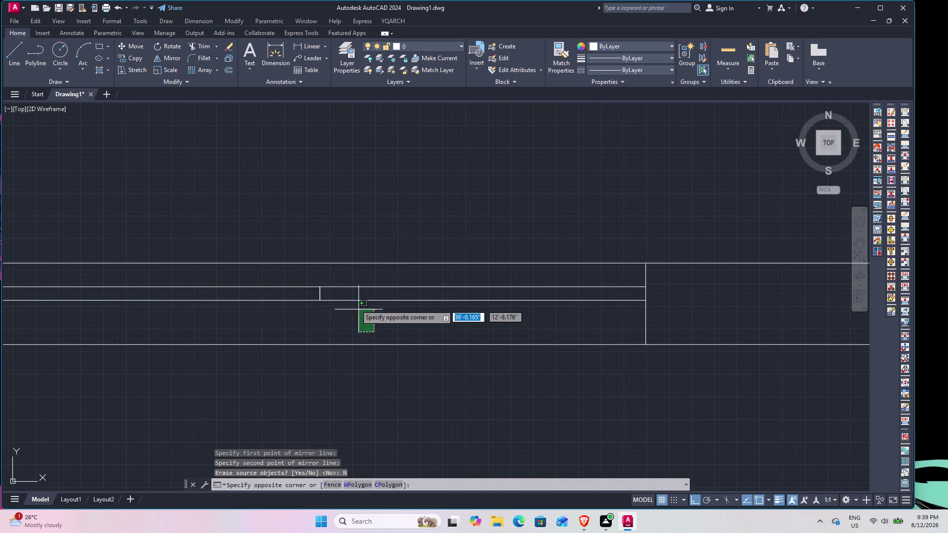
click(334, 272)
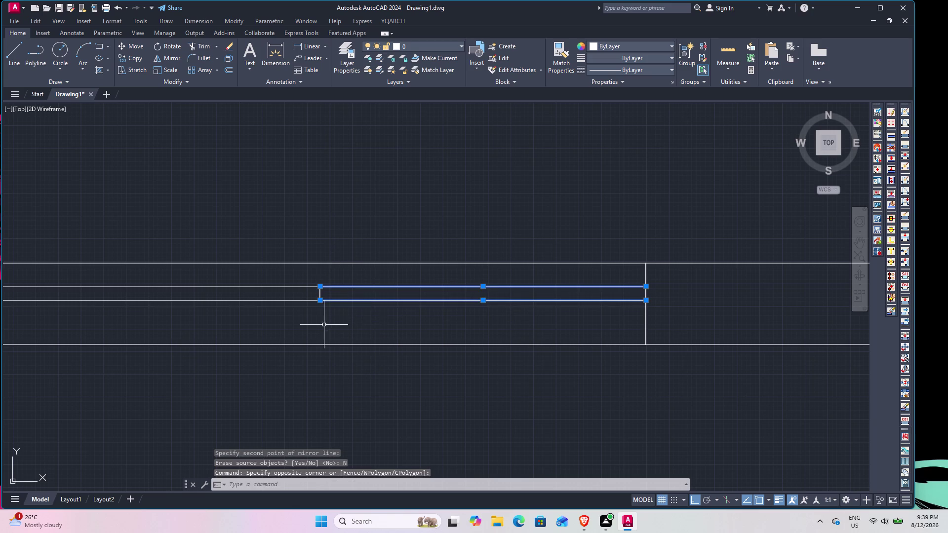
scroll(up, 3)
click(303, 239)
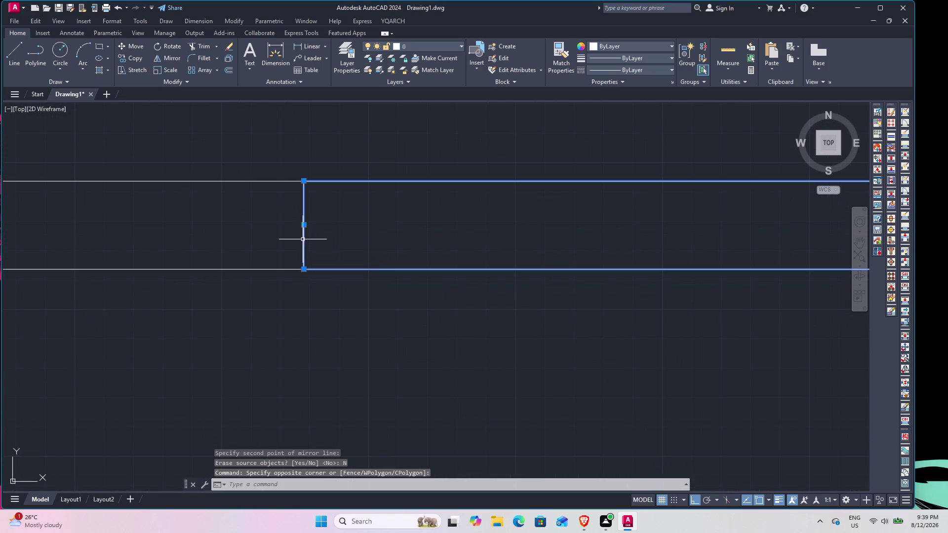
scroll(down, 3)
Move the wall segment straight down and end the command.
key(m)
key(space)
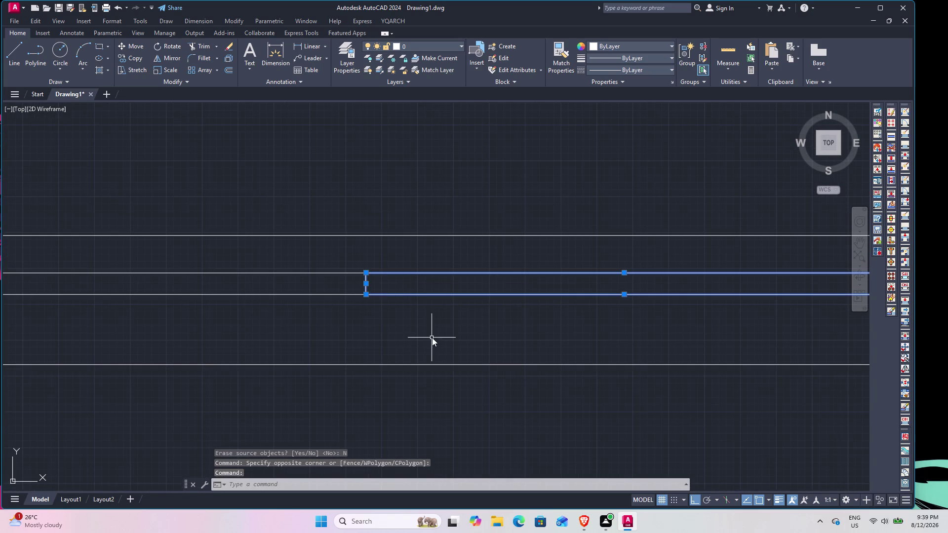
scroll(up, 3)
click(386, 302)
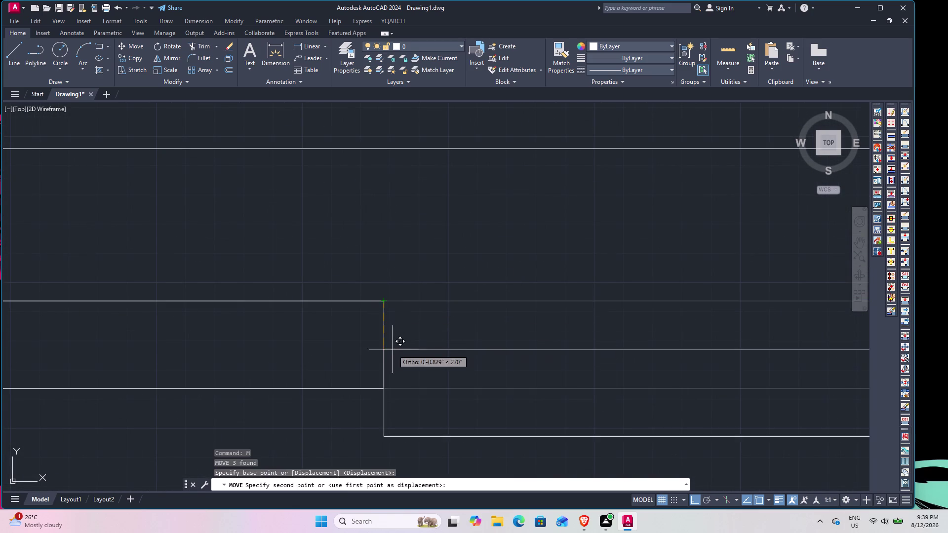
click(382, 388)
key(Escape)
scroll(down, 3)
scroll(down, 3)
middle_click(331, 290)
scroll(down, 3)
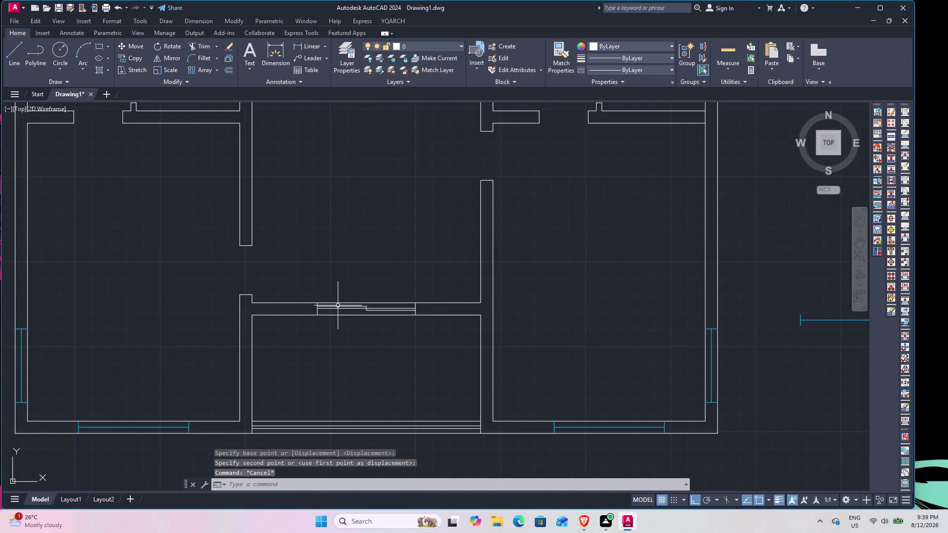
Zoom out to the whole floor plan and open DesignCenter with DC.
middle_drag(372, 378, 392, 352)
scroll(up, 3)
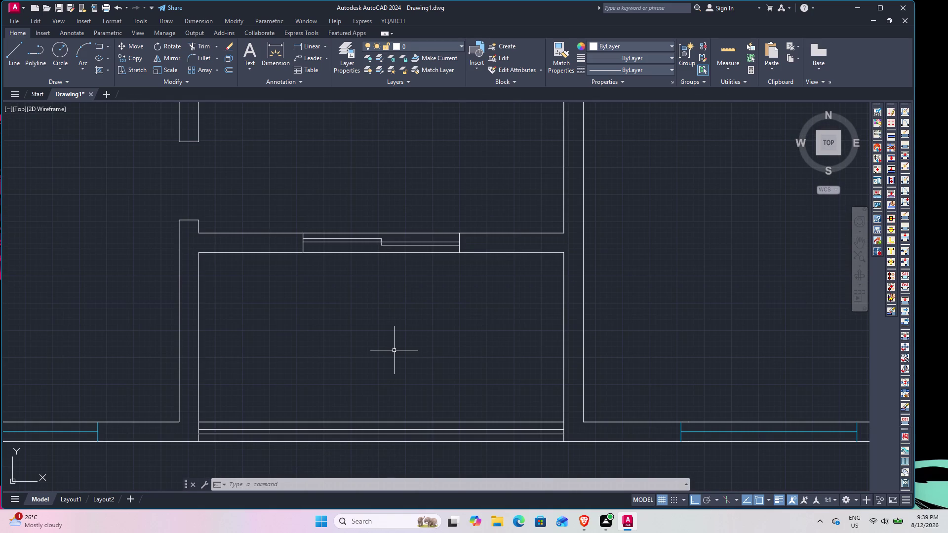
scroll(down, 3)
scroll(down, 3)
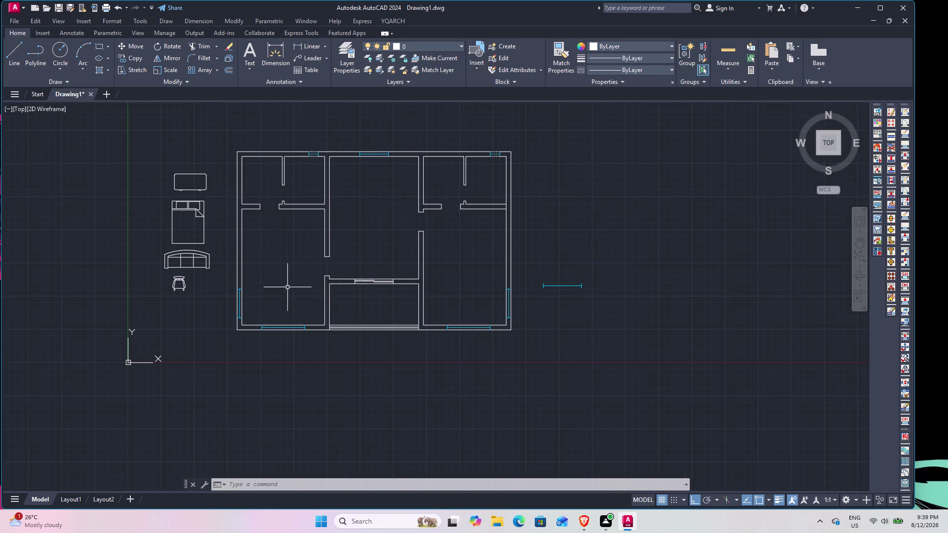
middle_drag(282, 281, 319, 303)
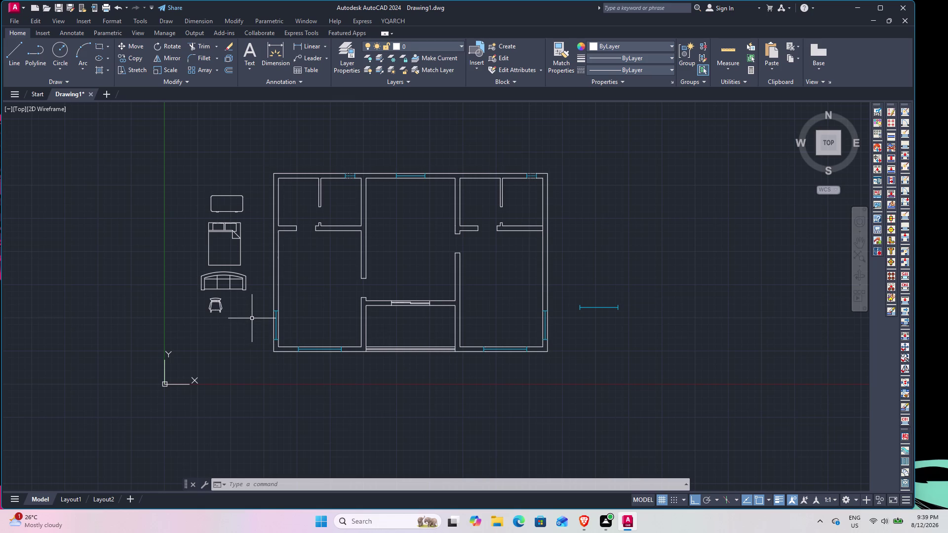
text(DC)
key(space)
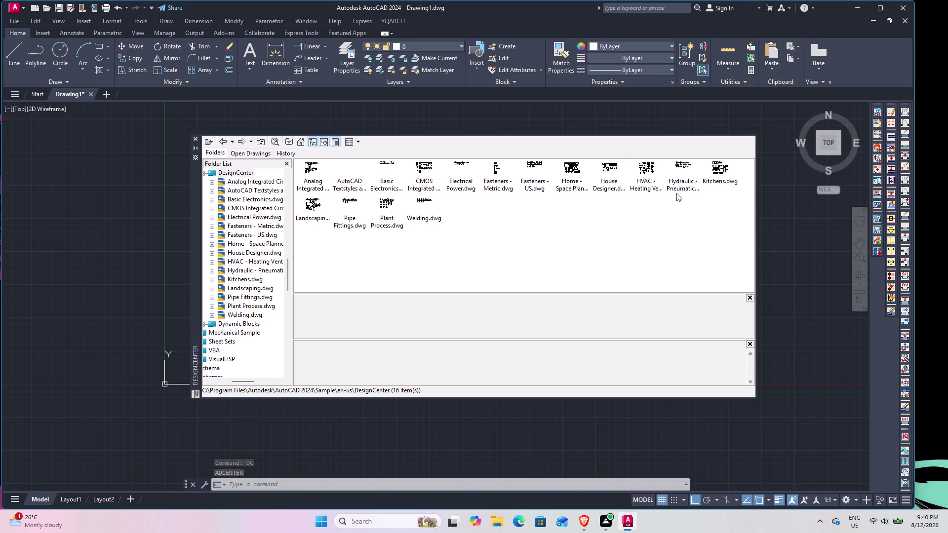
From House Designer blocks, place Toilet - top, Sink - Oval top and Faucet - Bathroom beside the plan.
double_click(606, 166)
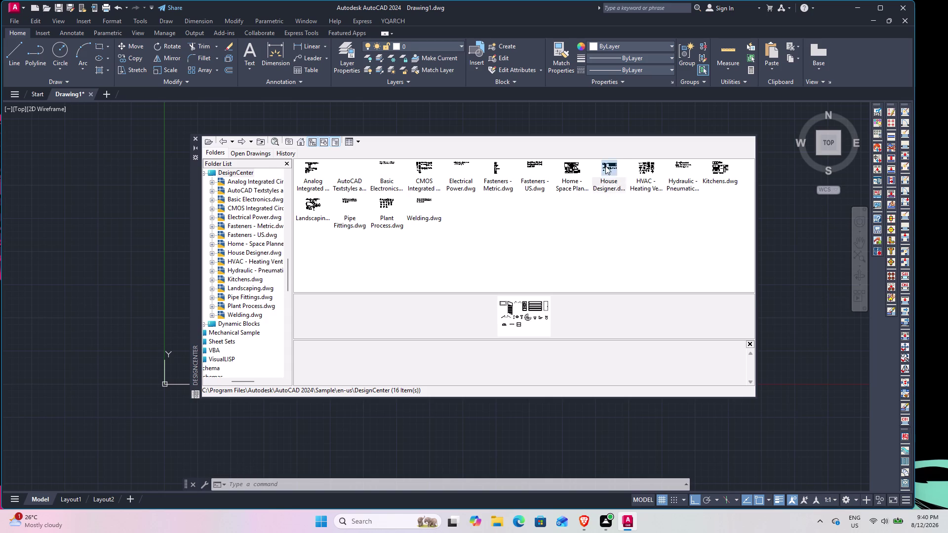
double_click(317, 170)
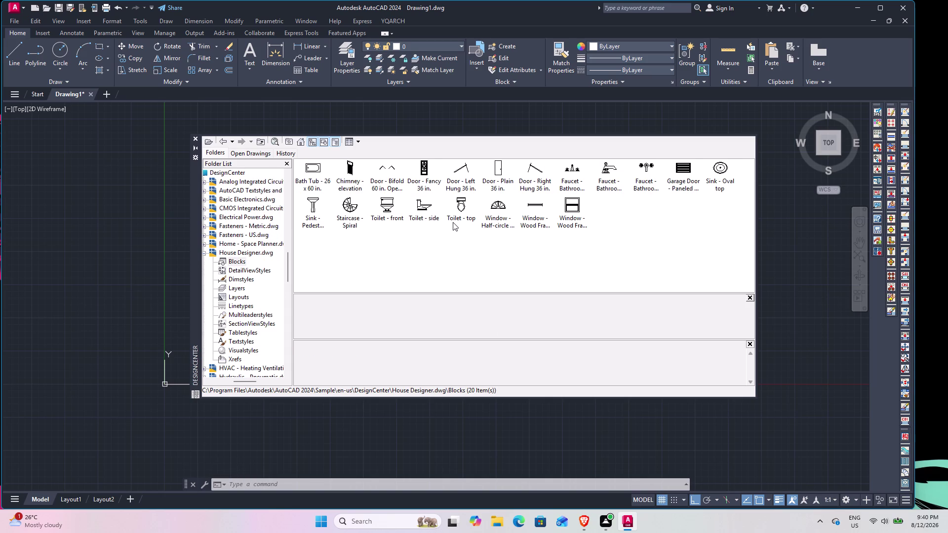
drag(461, 209, 103, 227)
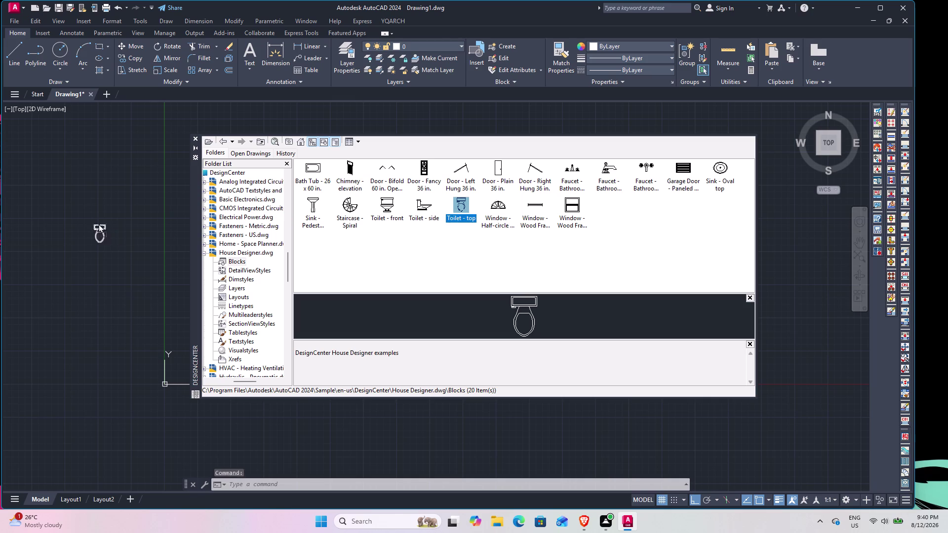
drag(103, 227, 87, 217)
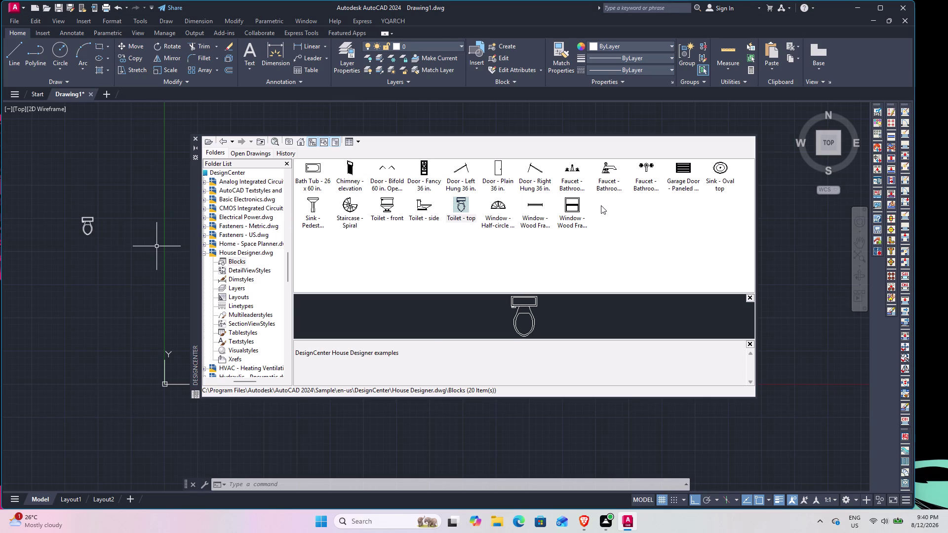
drag(722, 170, 537, 232)
drag(538, 232, 127, 199)
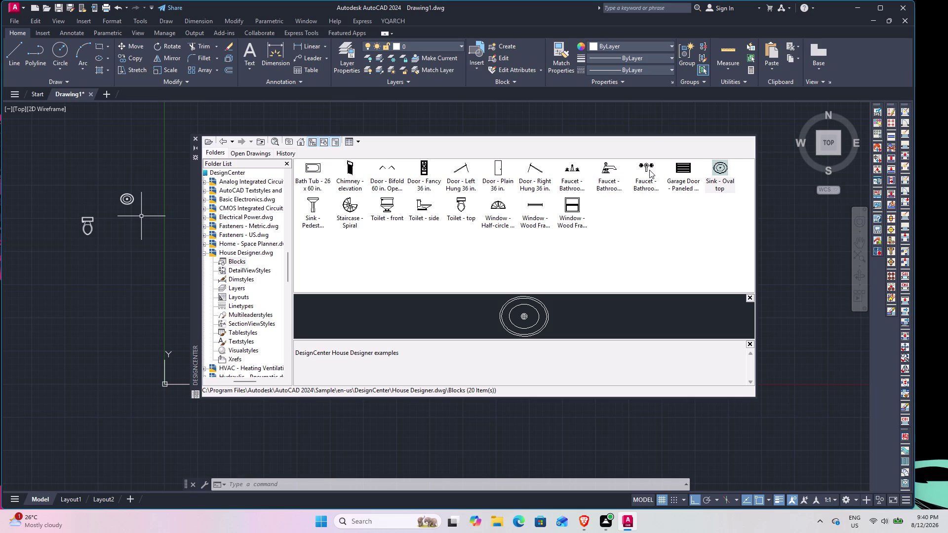
drag(650, 169, 646, 169)
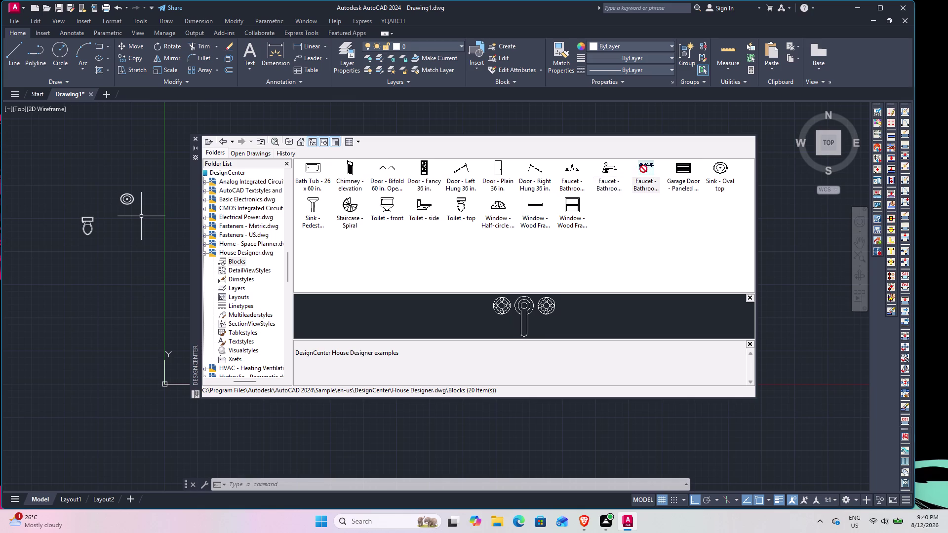
drag(646, 169, 133, 245)
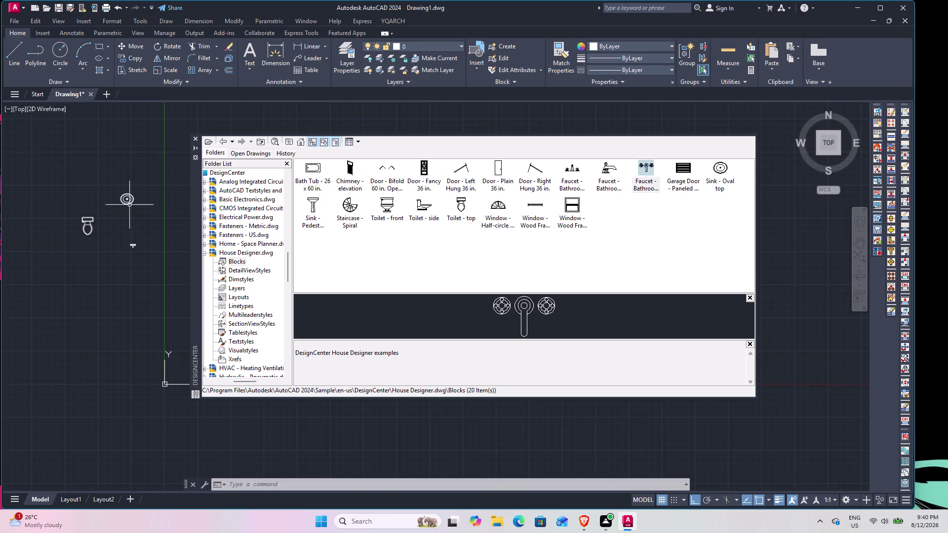
scroll(up, 3)
scroll(down, 3)
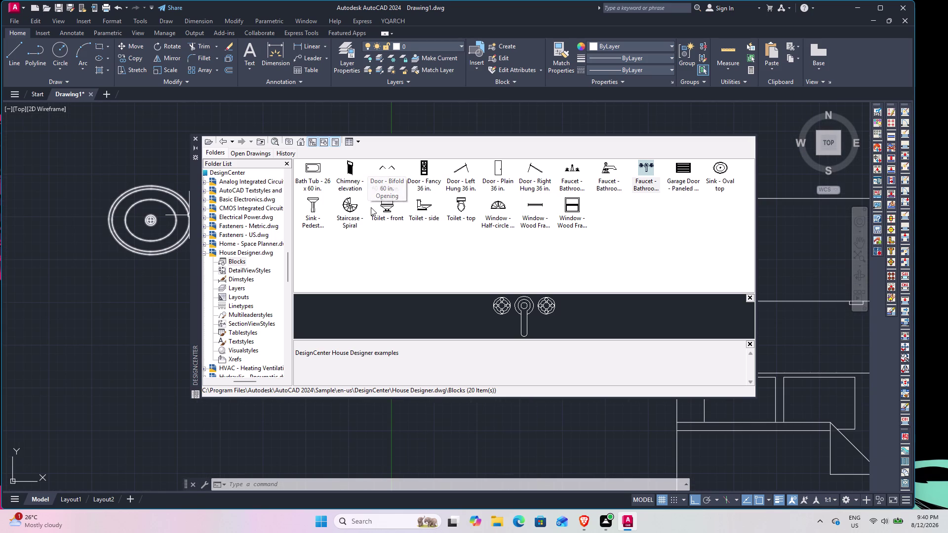
click(219, 139)
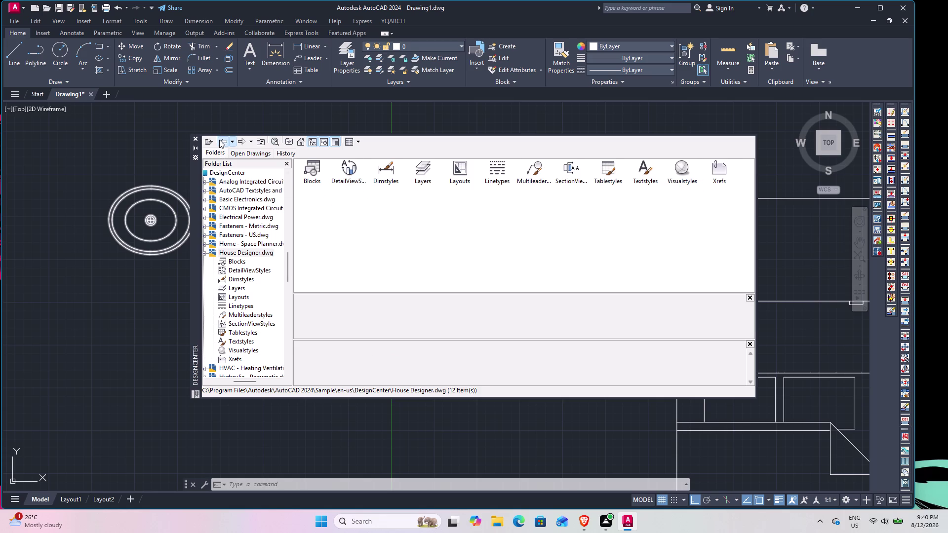
Open the Kitchens.dwg blocks and preview the single-handle faucet blocks.
click(219, 140)
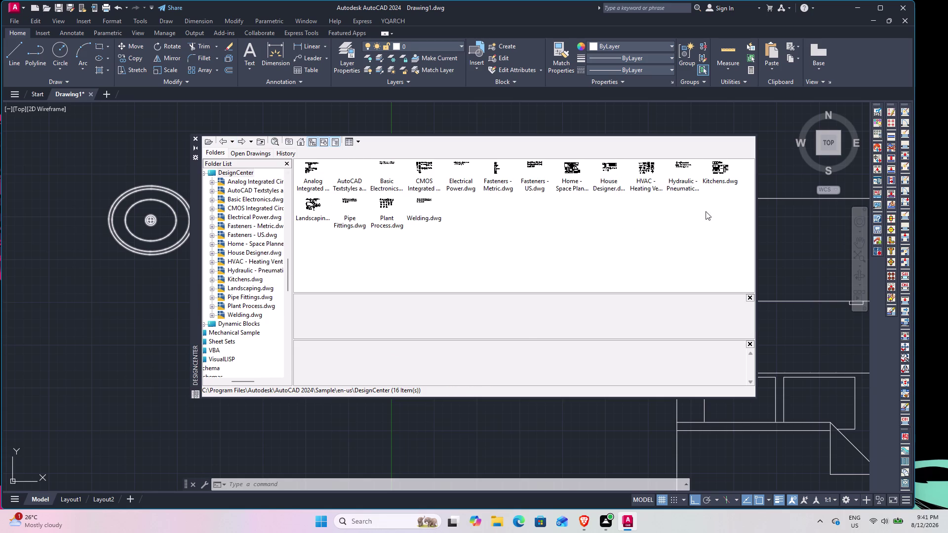
double_click(714, 173)
double_click(309, 171)
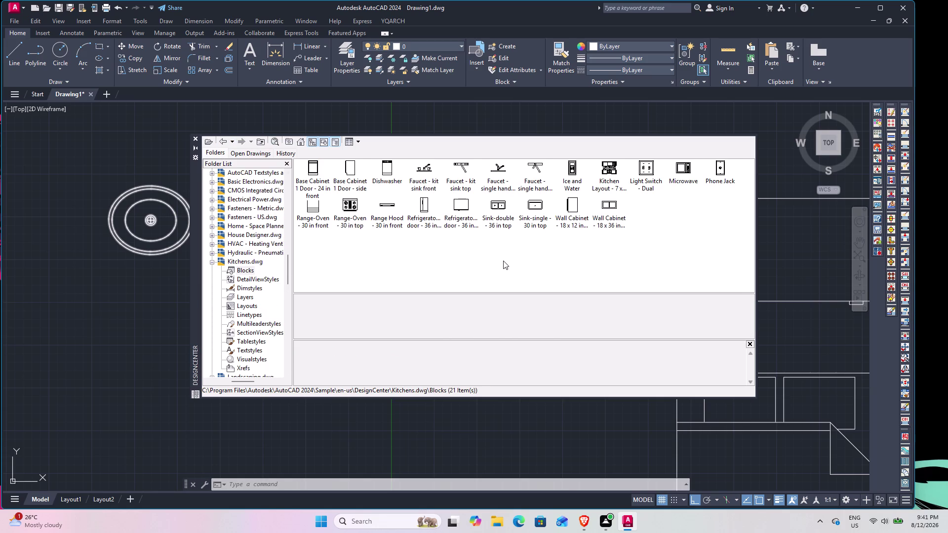
scroll(up, 3)
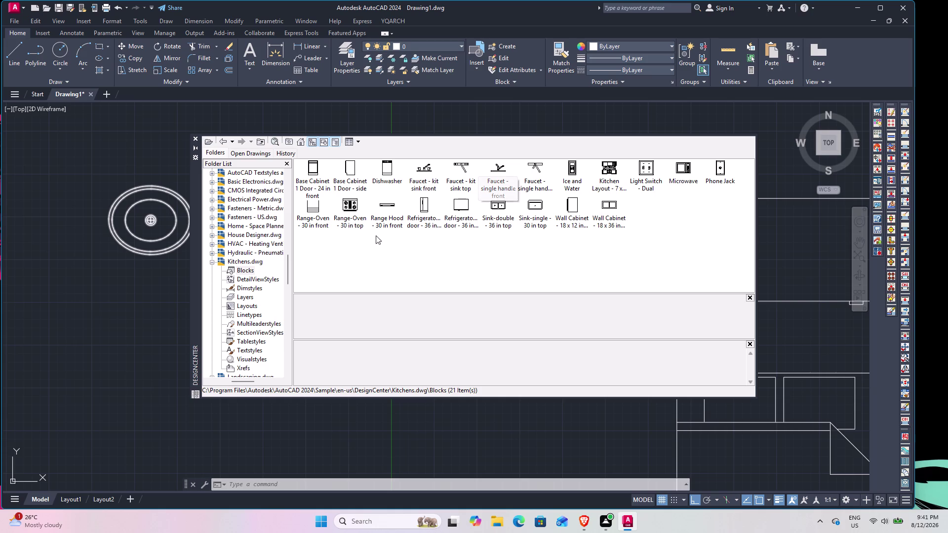
click(507, 174)
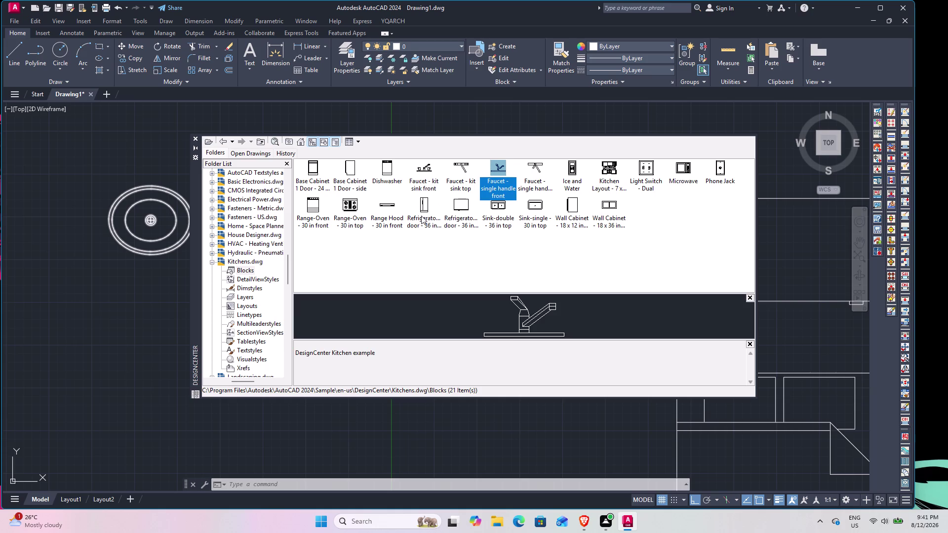
click(540, 175)
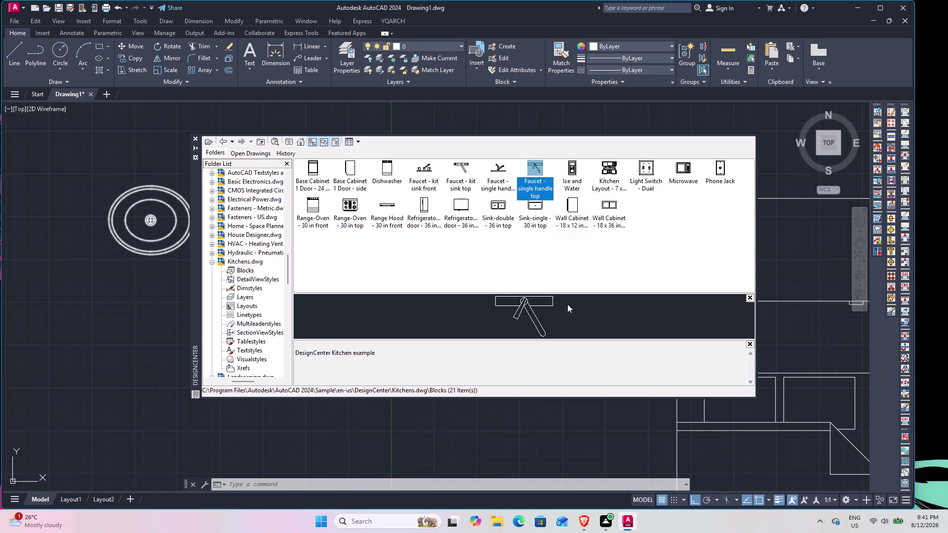
Drop Faucet - single handle top onto the oval sink's back rim.
drag(534, 302, 293, 285)
drag(535, 166, 147, 191)
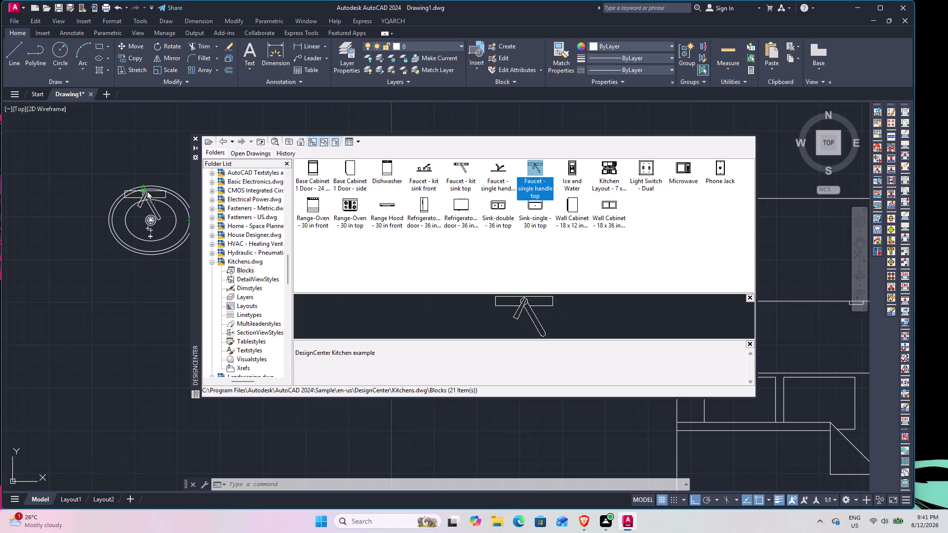
drag(147, 191, 150, 189)
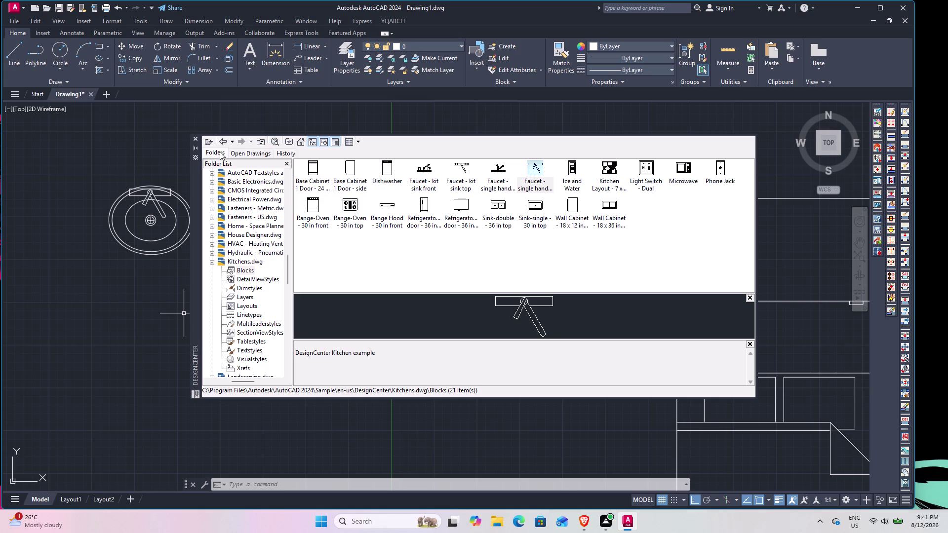
Browse to the Home - Space Planner.dwg block list.
click(223, 141)
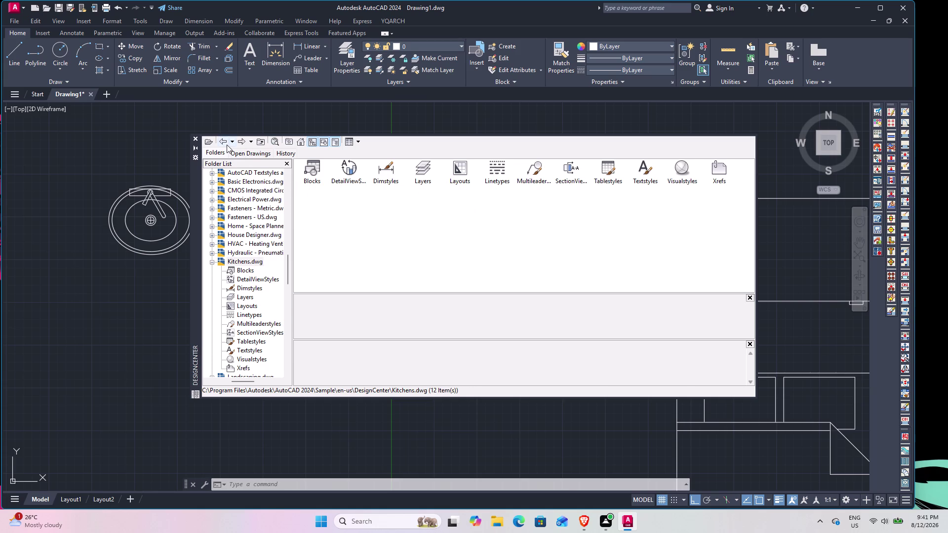
click(226, 144)
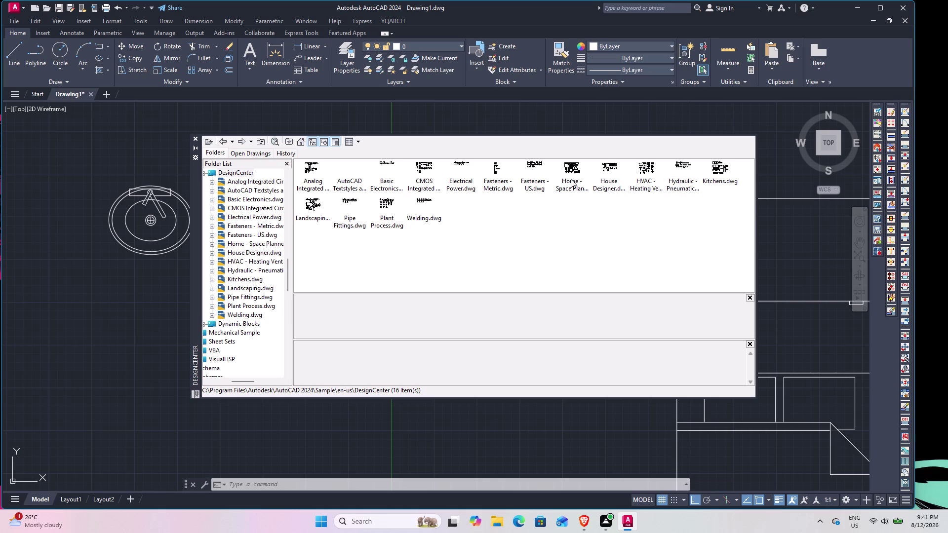
double_click(571, 168)
double_click(312, 175)
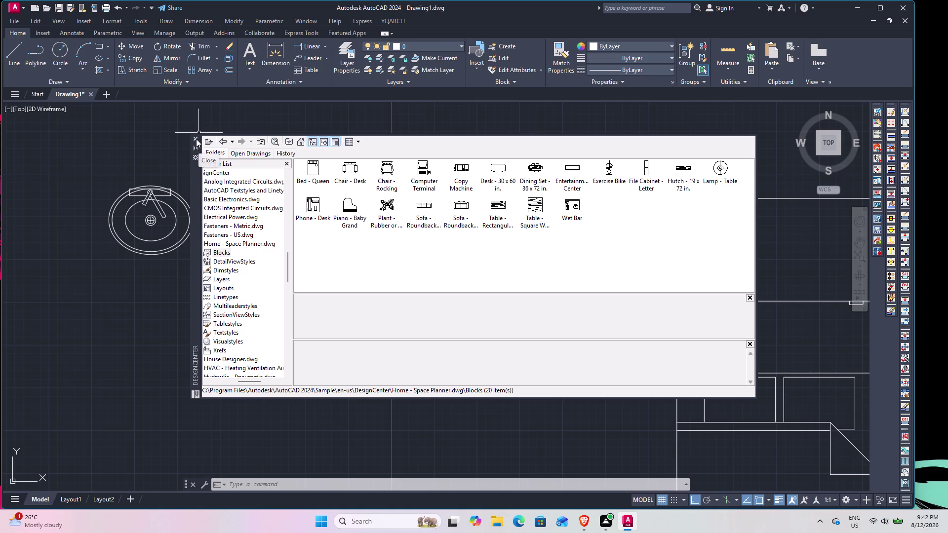
Close DesignCenter and pan to the floor plan and fixtures.
click(196, 139)
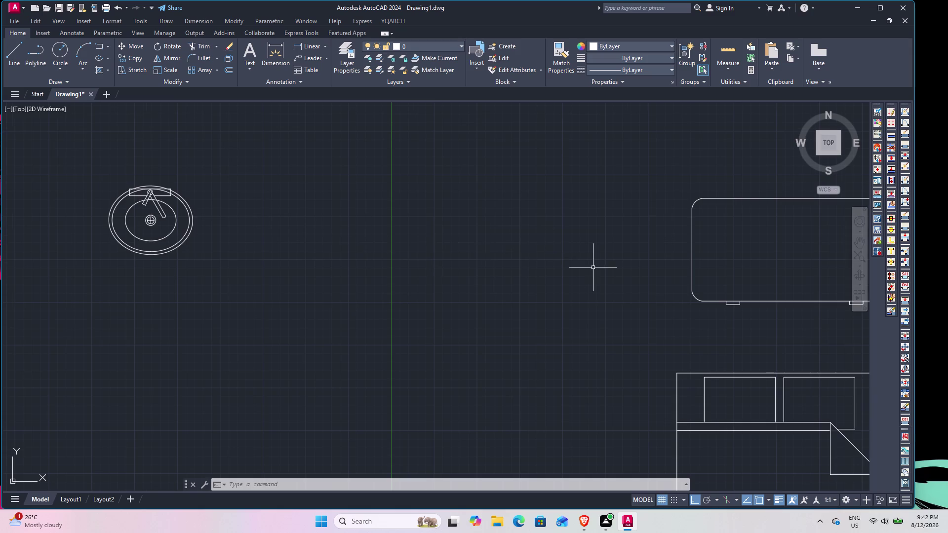
scroll(down, 3)
middle_drag(652, 299, 403, 237)
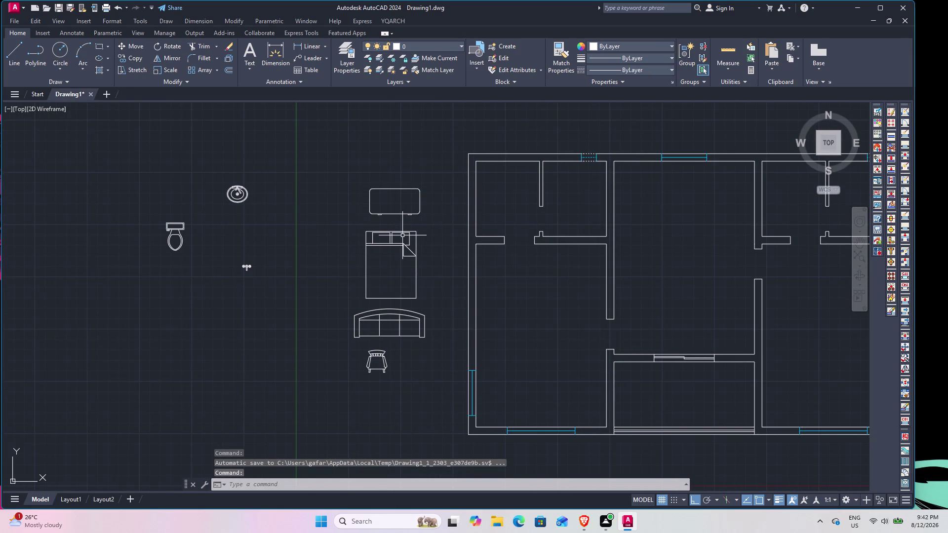